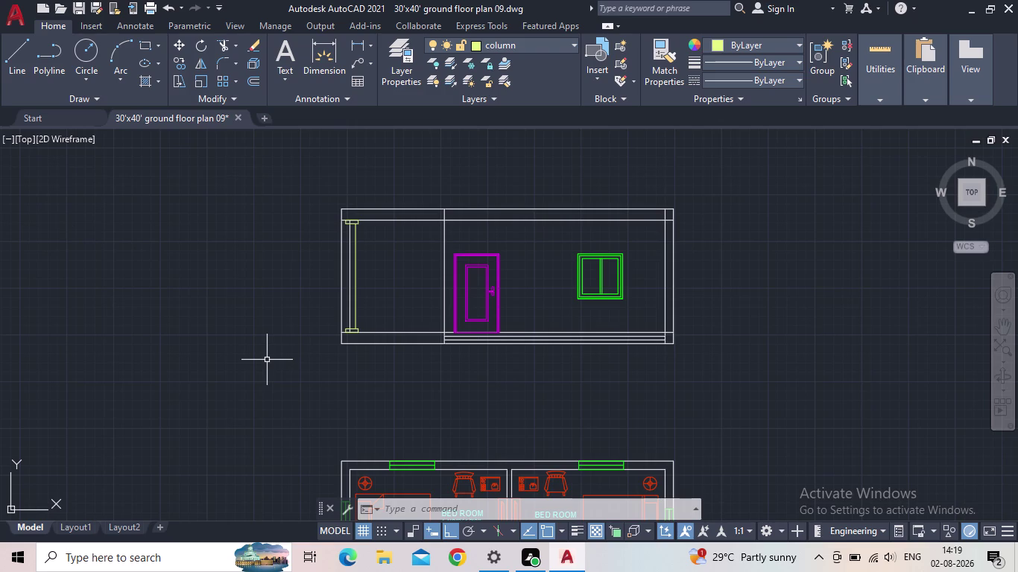
Pan and zoom across the elevation and floor plan to inspect the door's base lines.
scroll(down, 3)
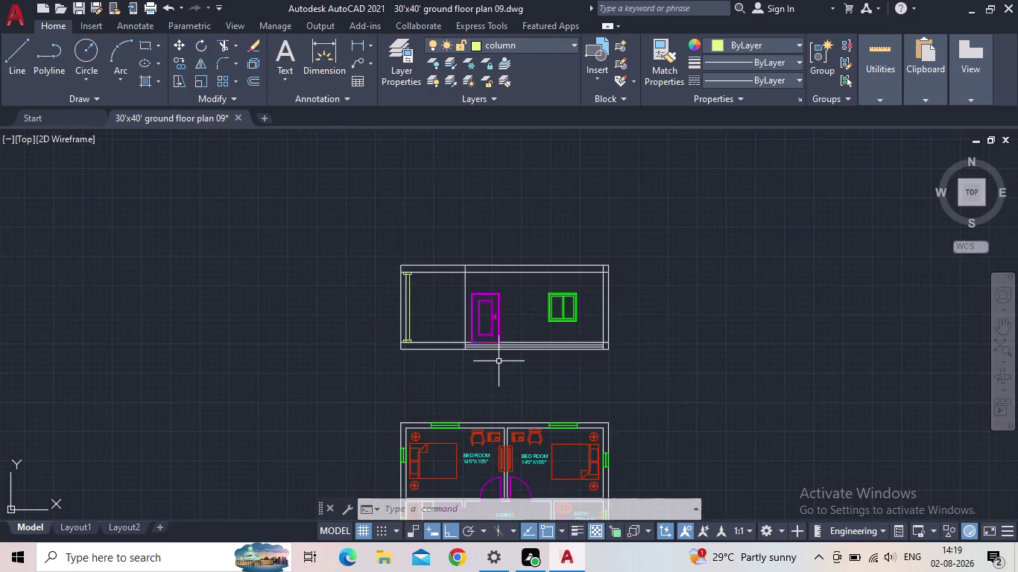
middle_drag(499, 363, 482, 331)
scroll(up, 3)
scroll(up, 3)
middle_drag(383, 311, 391, 385)
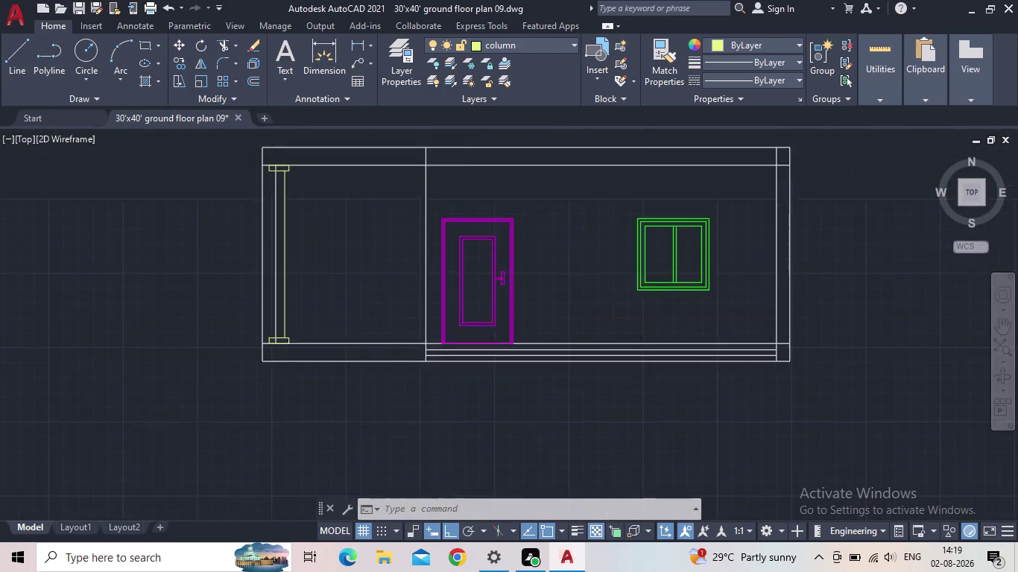
scroll(up, 3)
middle_drag(643, 260, 539, 427)
scroll(down, 3)
middle_drag(501, 424, 510, 339)
scroll(down, 3)
middle_drag(546, 345, 546, 322)
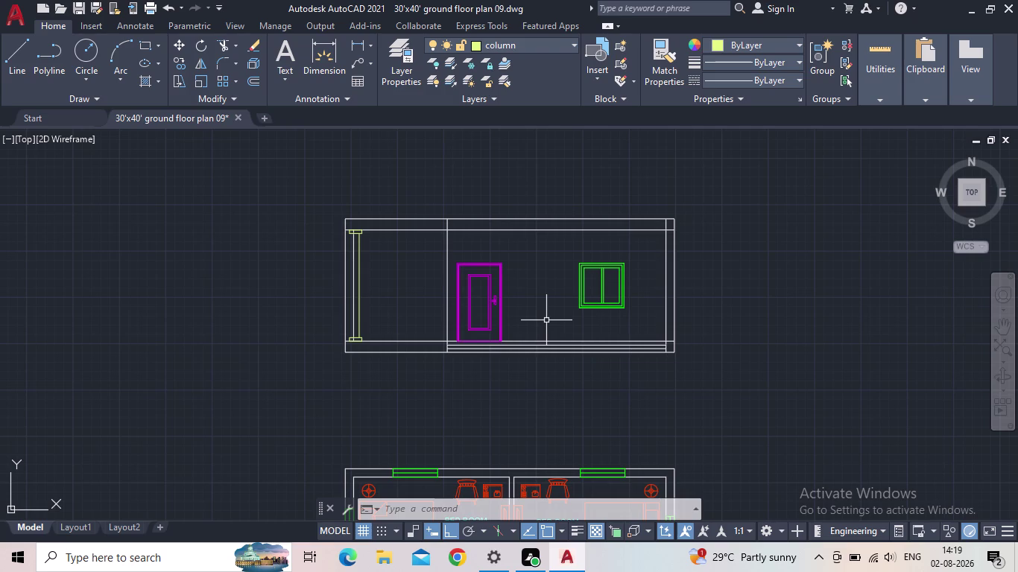
scroll(down, 3)
middle_click(522, 247)
scroll(up, 3)
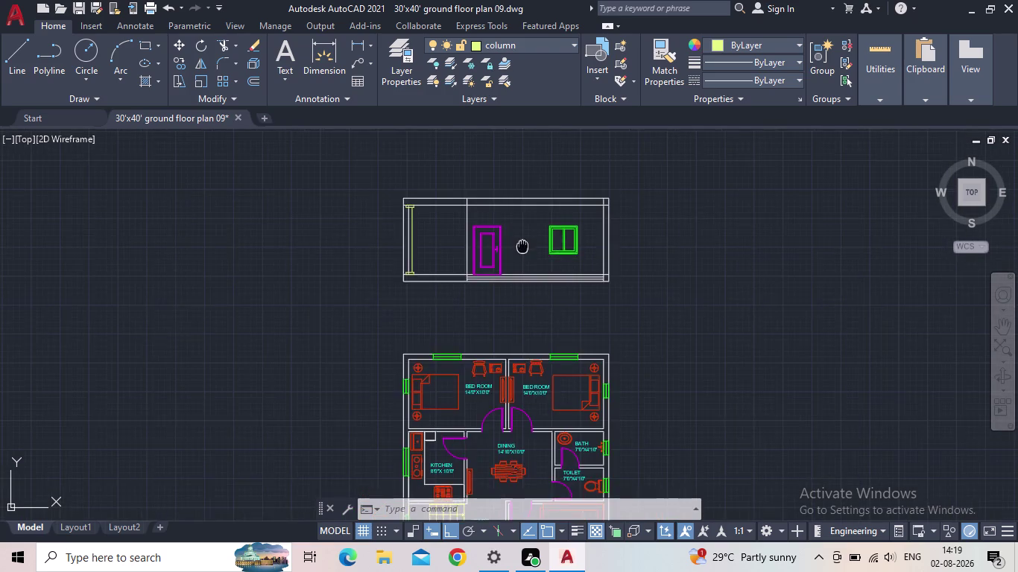
scroll(up, 3)
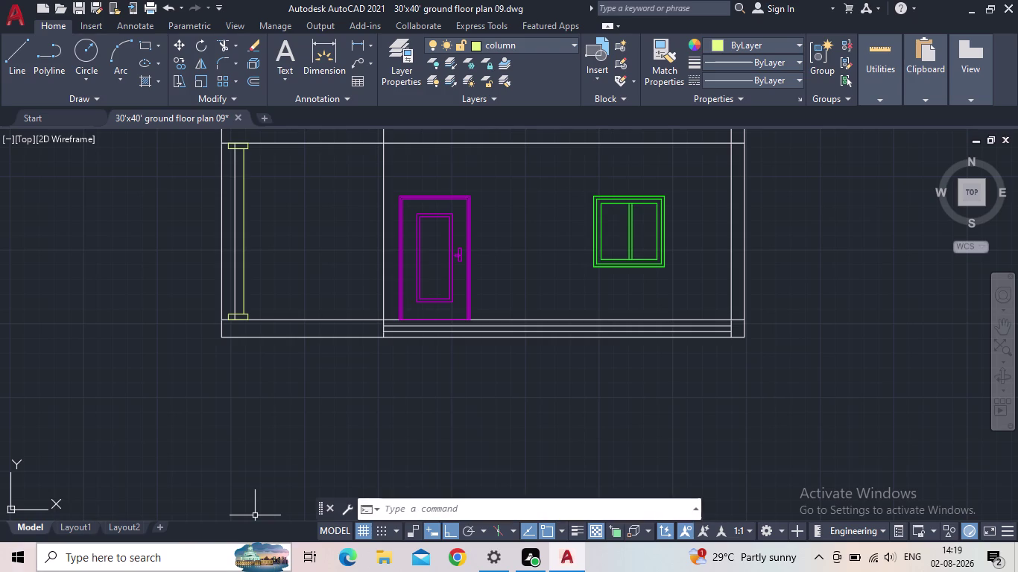
scroll(down, 3)
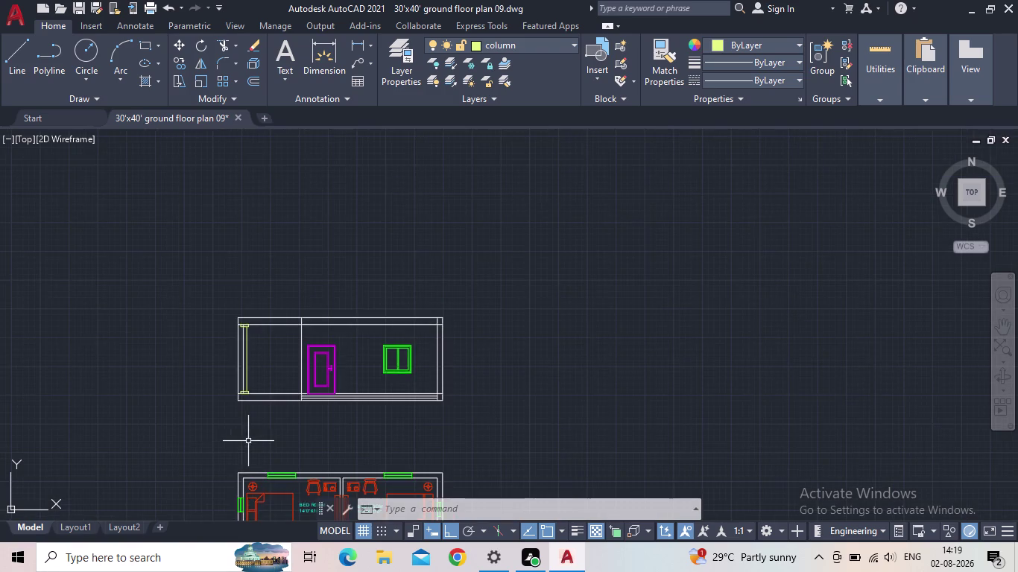
middle_drag(248, 442, 267, 420)
scroll(up, 3)
middle_drag(265, 419, 350, 315)
scroll(down, 3)
middle_drag(350, 324, 341, 287)
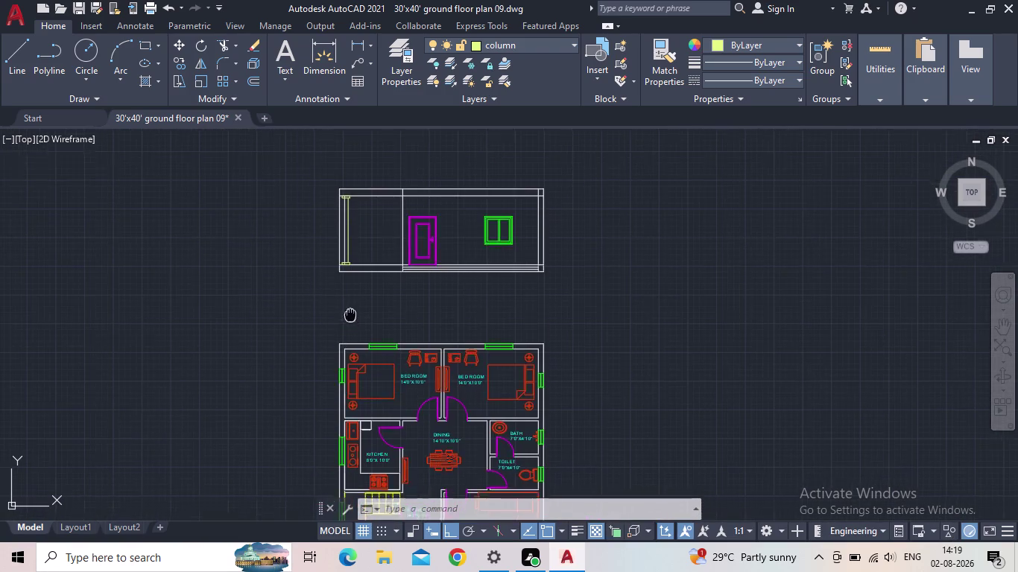
middle_drag(340, 287, 328, 248)
scroll(down, 3)
middle_drag(301, 295, 301, 352)
scroll(up, 3)
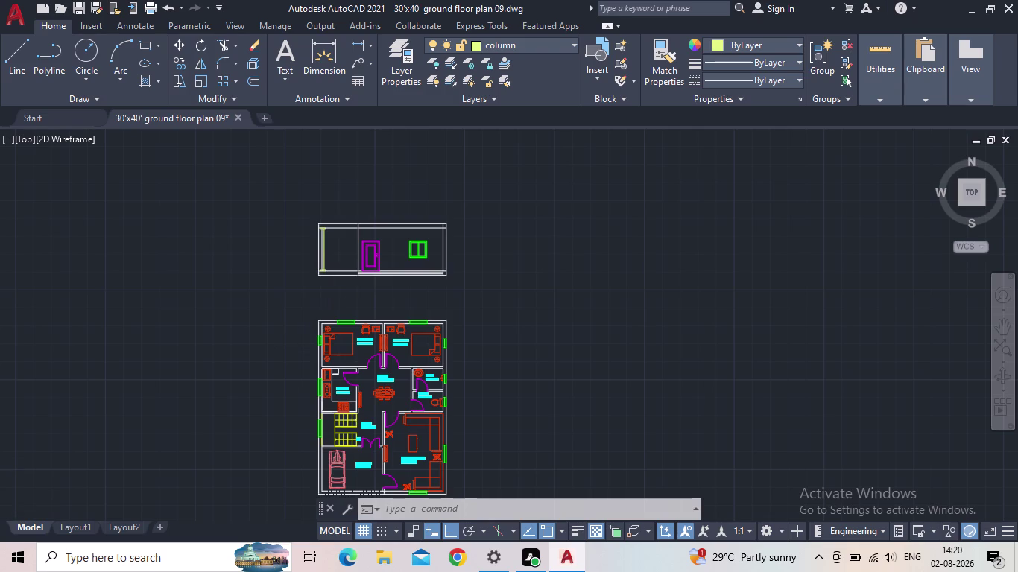
scroll(up, 3)
middle_drag(364, 303, 337, 429)
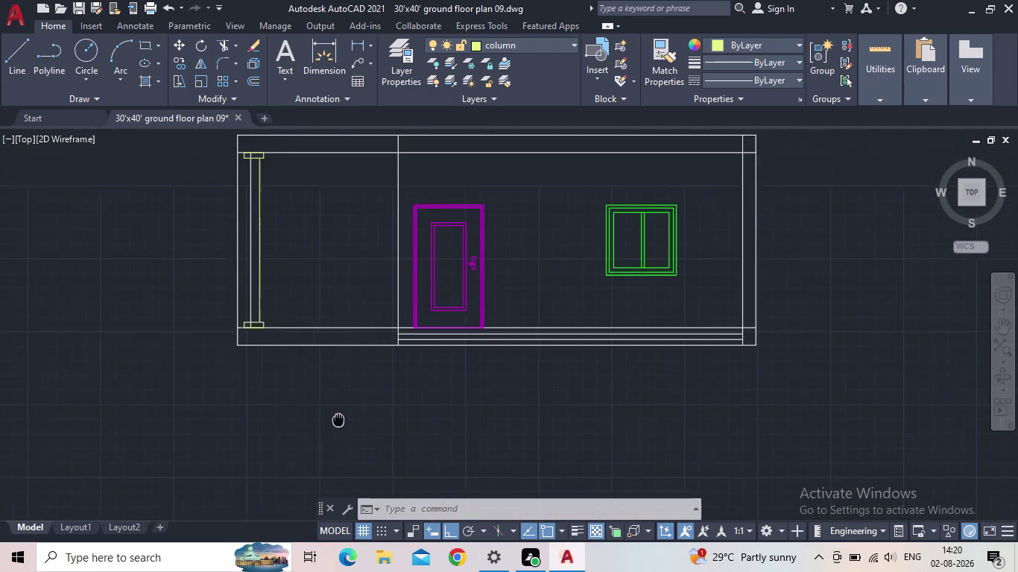
middle_drag(337, 429, 336, 436)
scroll(down, 3)
scroll(up, 3)
scroll(up, 3)
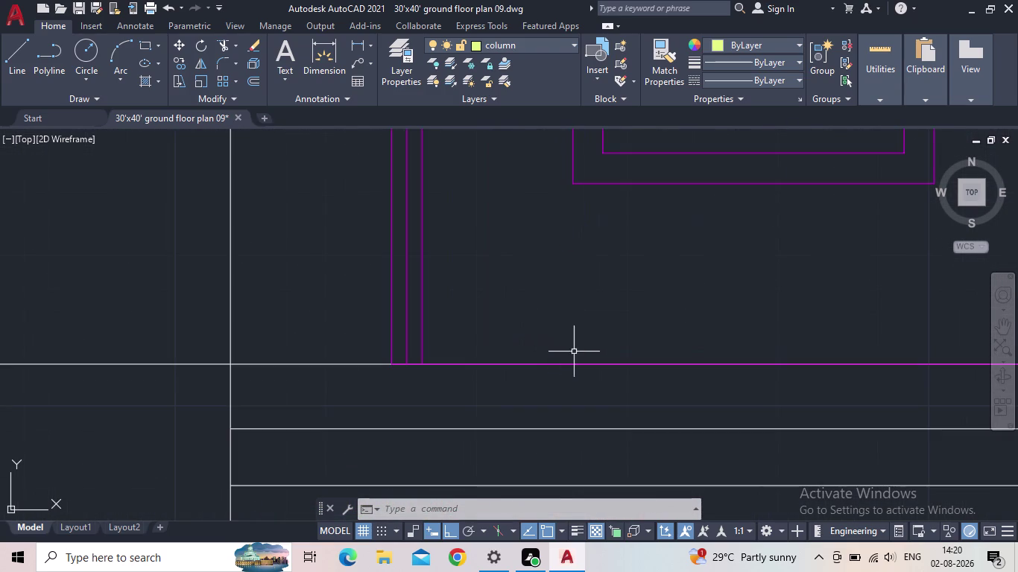
scroll(down, 3)
middle_drag(569, 353, 541, 371)
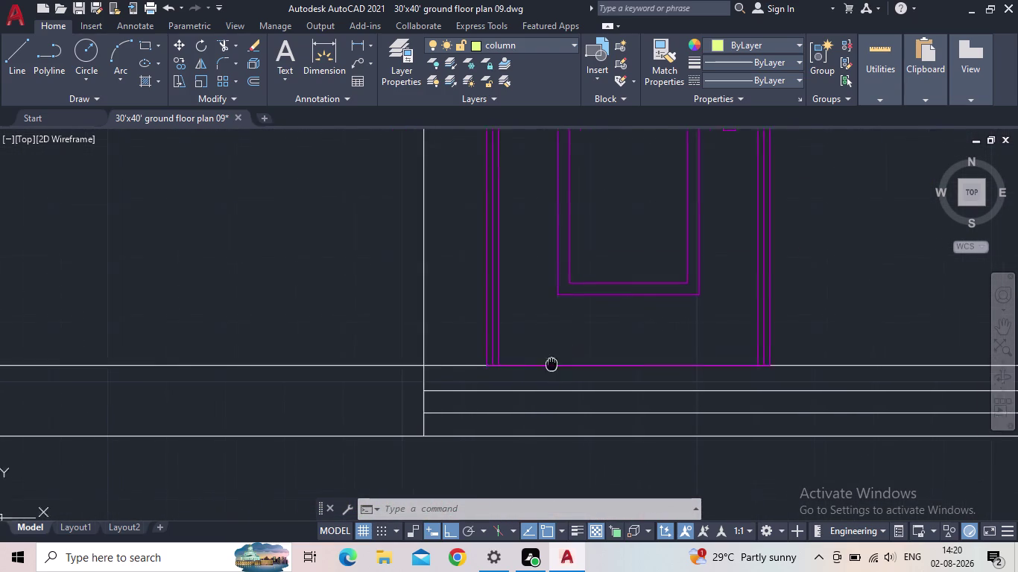
middle_drag(541, 371, 431, 433)
scroll(down, 3)
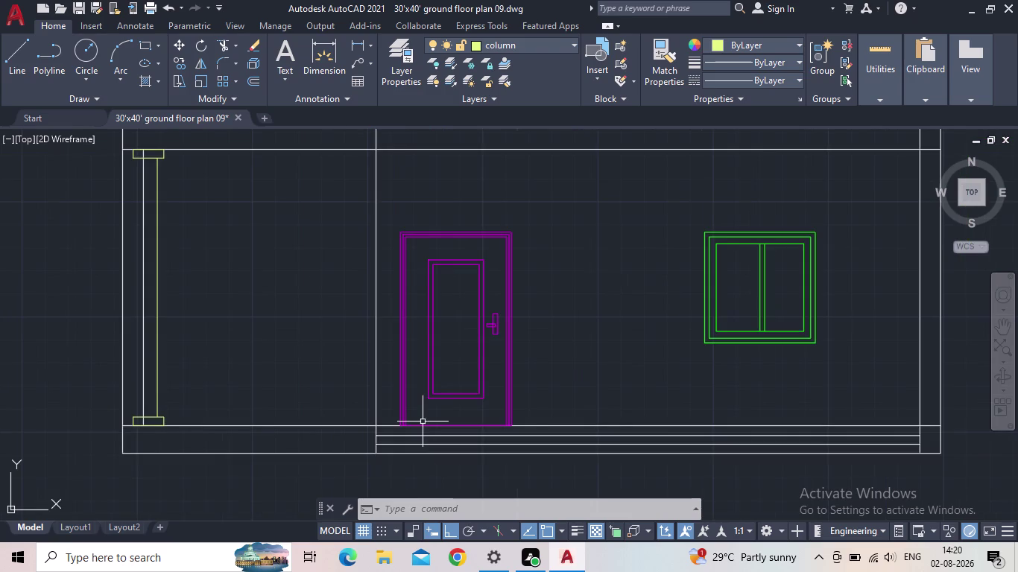
scroll(up, 3)
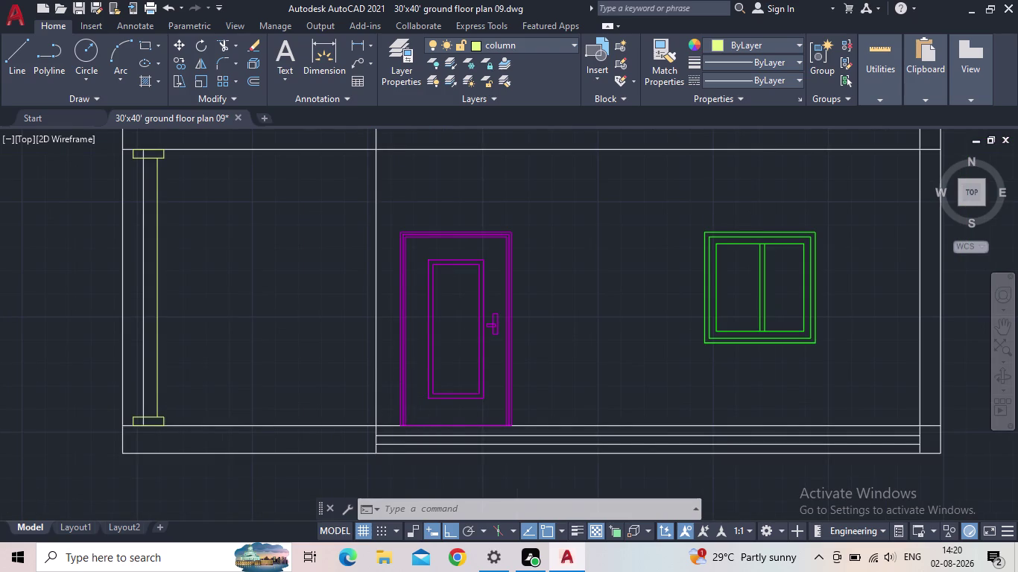
middle_drag(414, 375, 408, 422)
scroll(down, 3)
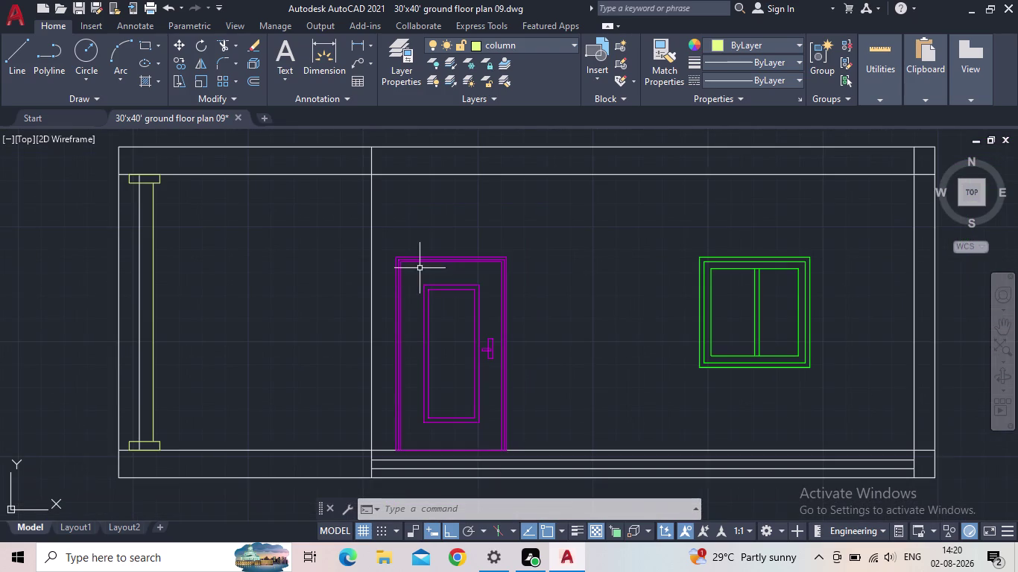
scroll(up, 3)
scroll(up, 3)
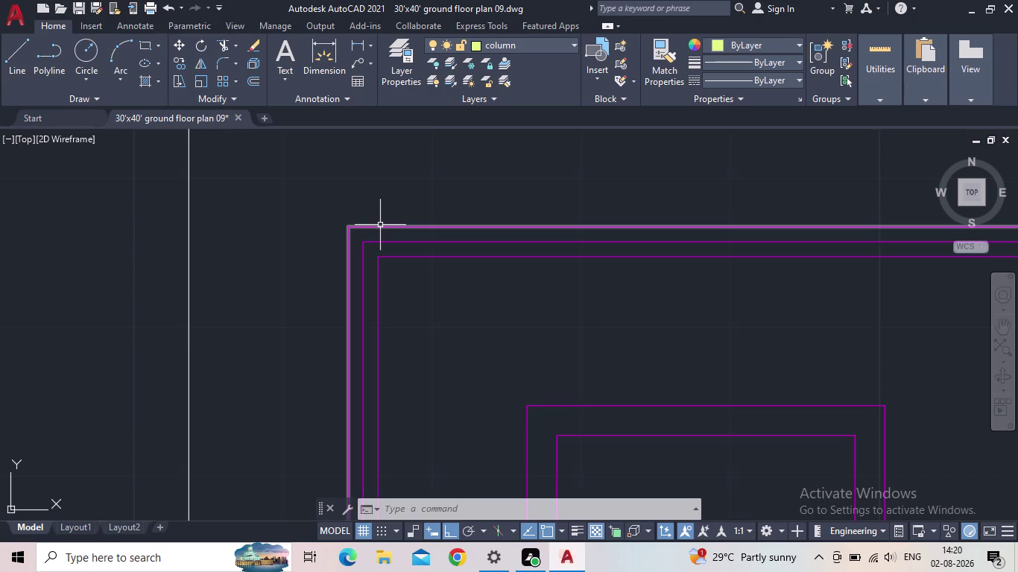
Window-select at the door's top-left corner, then survey the door, window and column.
click(433, 287)
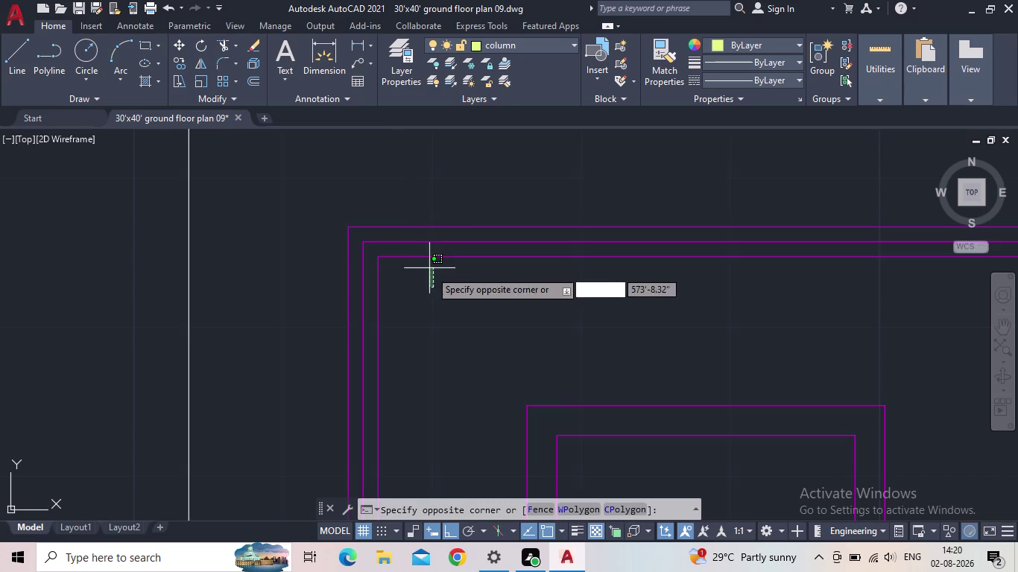
click(430, 271)
scroll(down, 3)
middle_drag(430, 288, 421, 228)
scroll(down, 3)
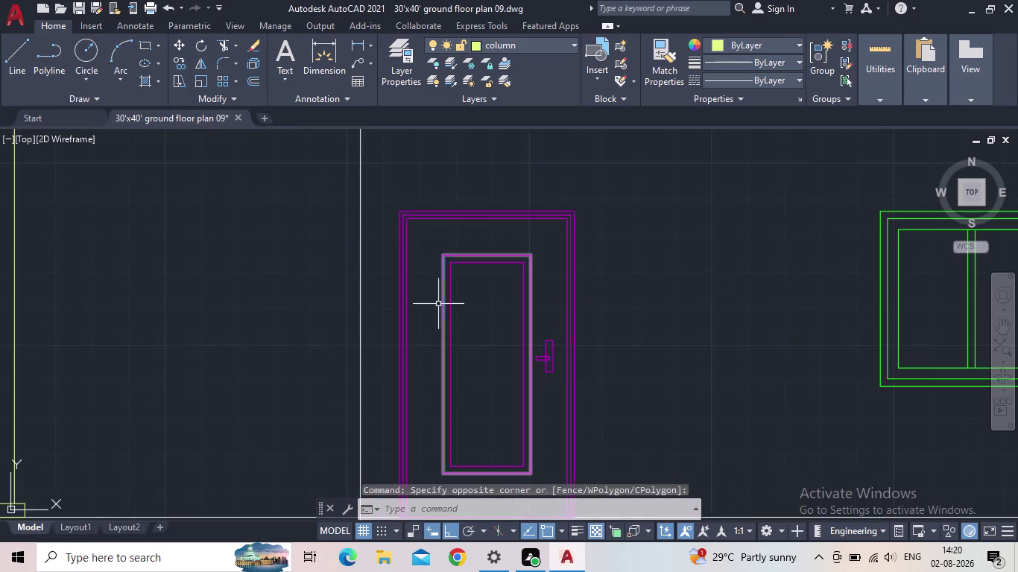
middle_drag(441, 295, 447, 184)
scroll(up, 3)
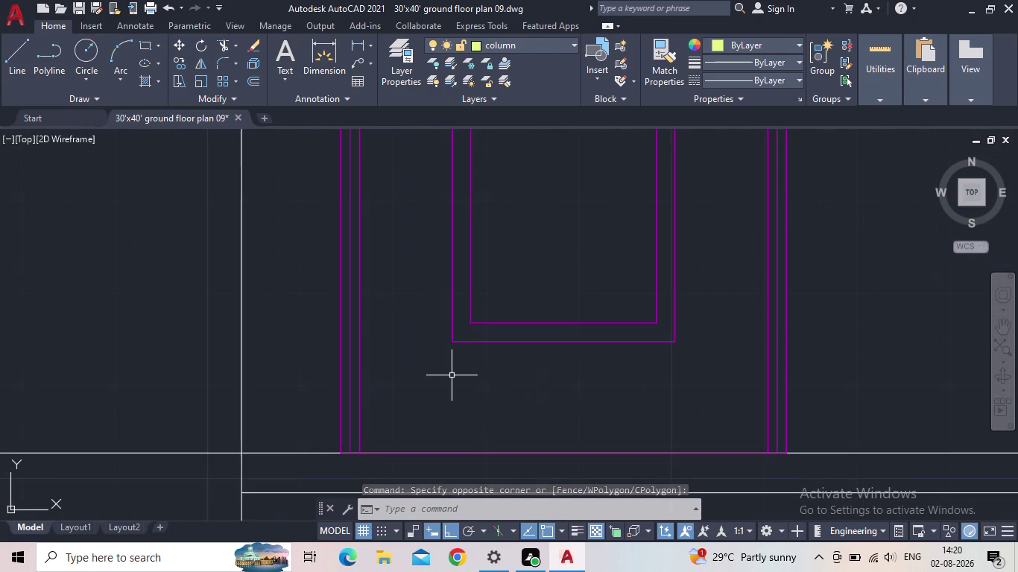
middle_drag(454, 375, 434, 322)
scroll(up, 3)
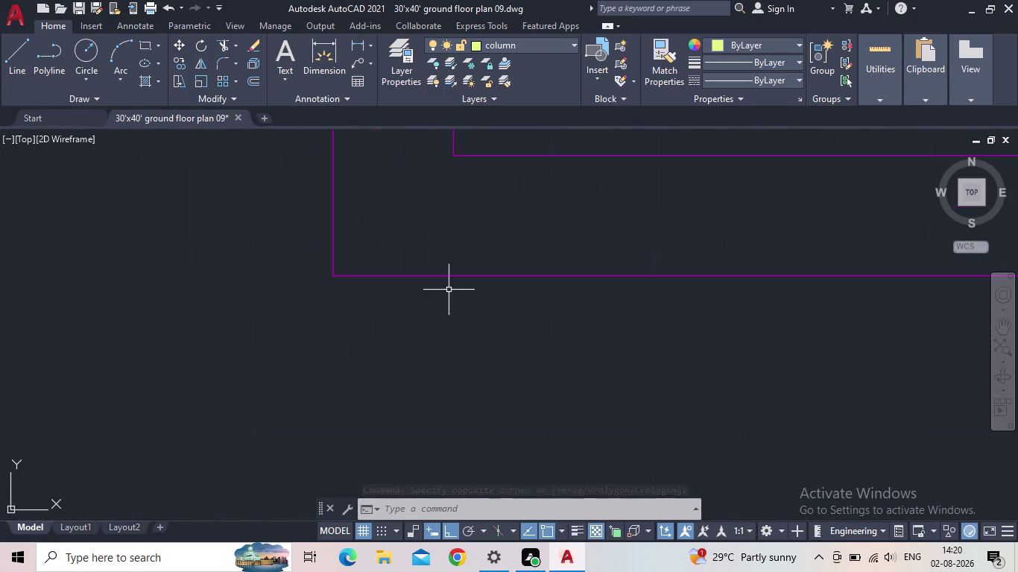
scroll(down, 3)
scroll(down, 3)
scroll(down, 3)
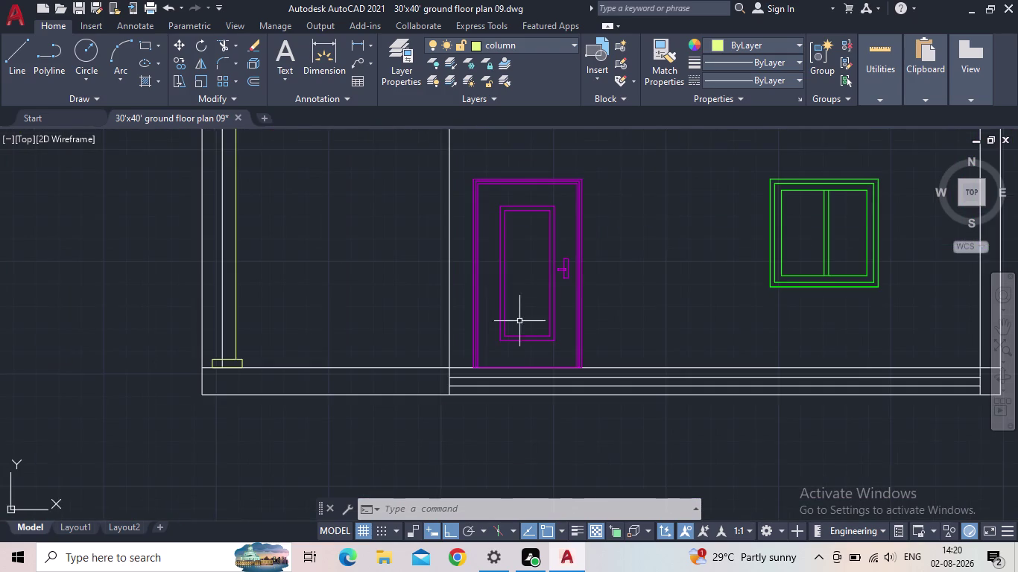
middle_drag(515, 289, 396, 361)
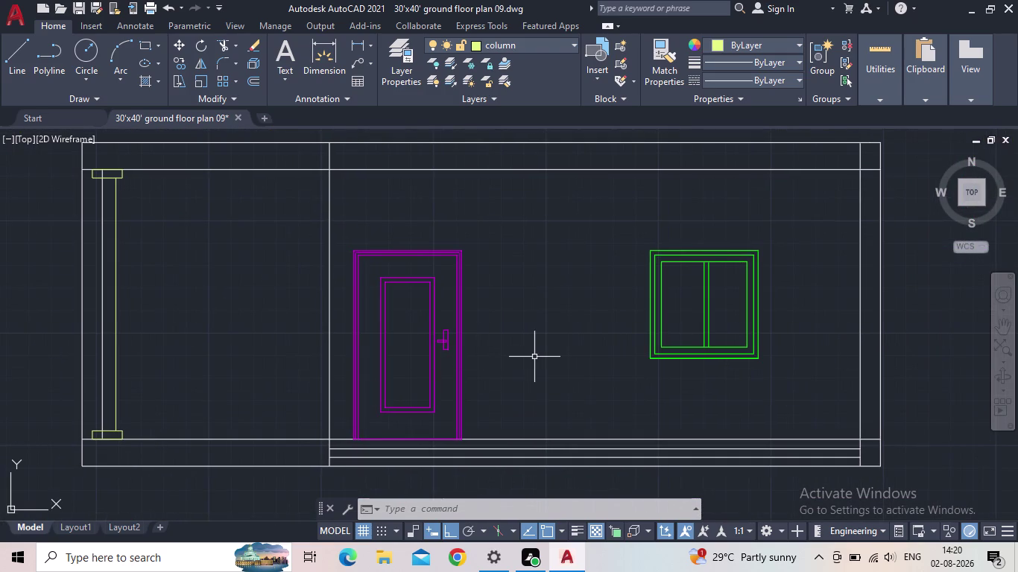
scroll(up, 3)
scroll(down, 3)
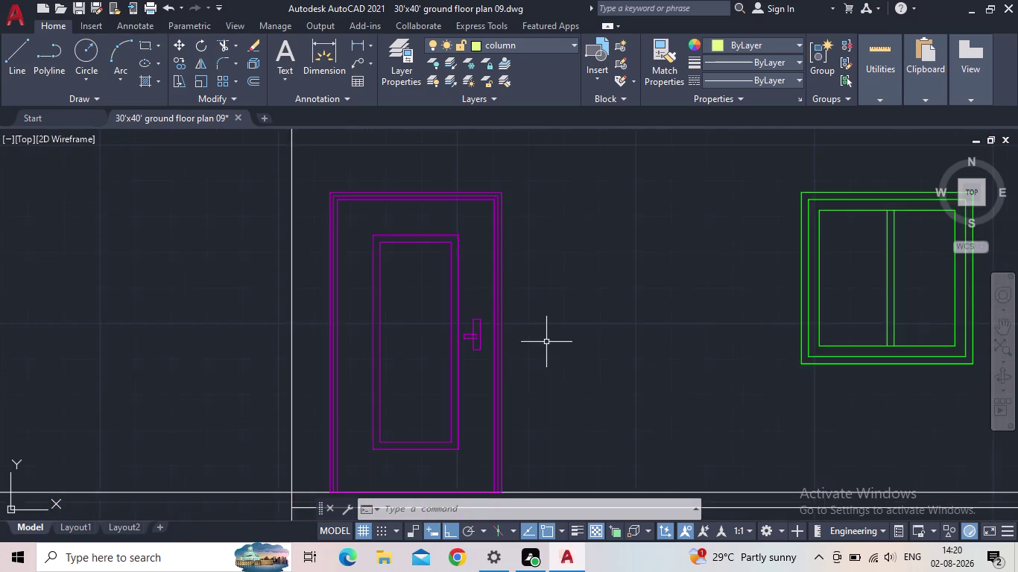
scroll(down, 3)
middle_drag(599, 349, 577, 336)
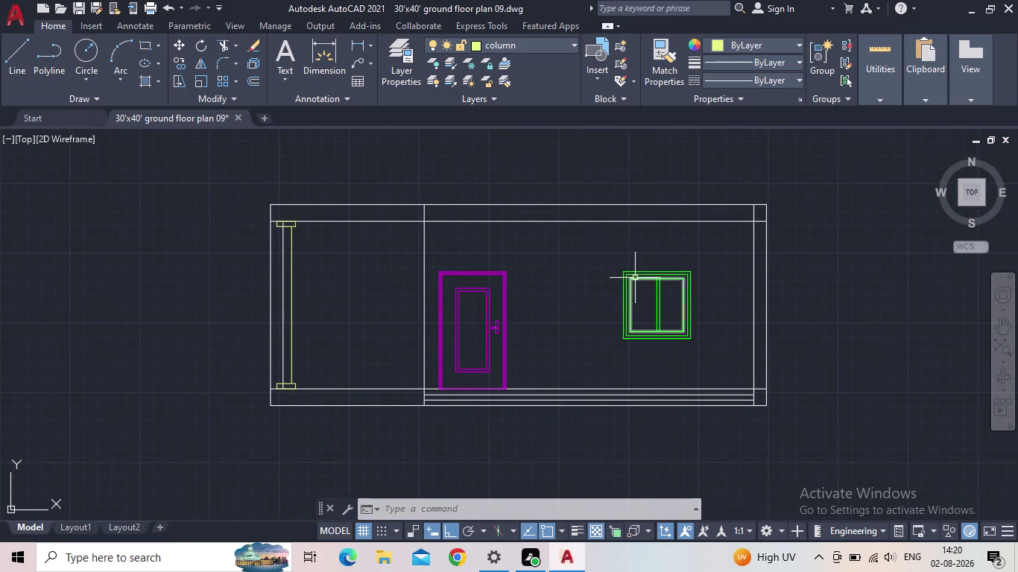
scroll(up, 3)
scroll(down, 3)
scroll(down, 3)
middle_drag(483, 312, 517, 270)
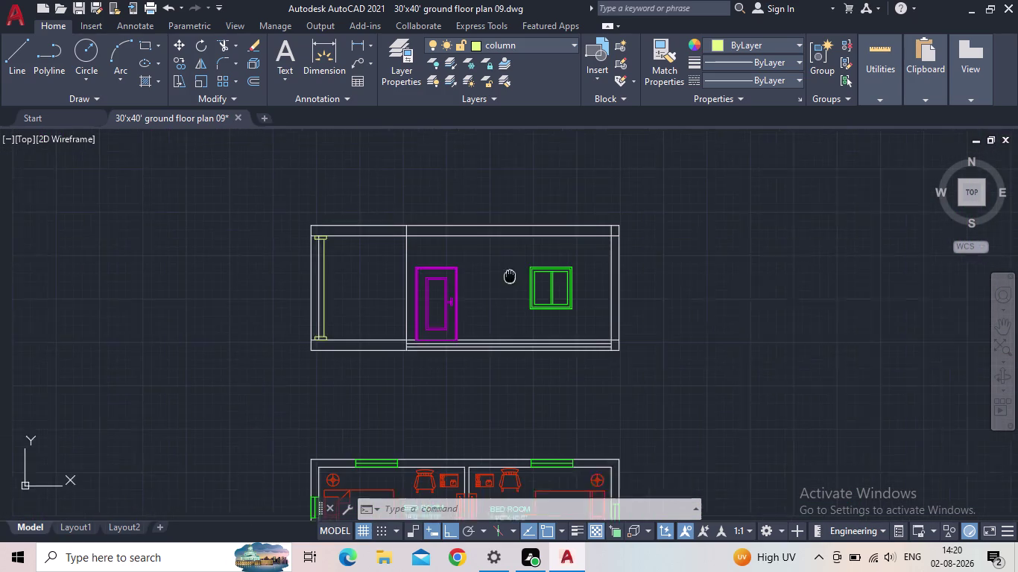
middle_drag(517, 270, 524, 264)
scroll(up, 3)
scroll(down, 3)
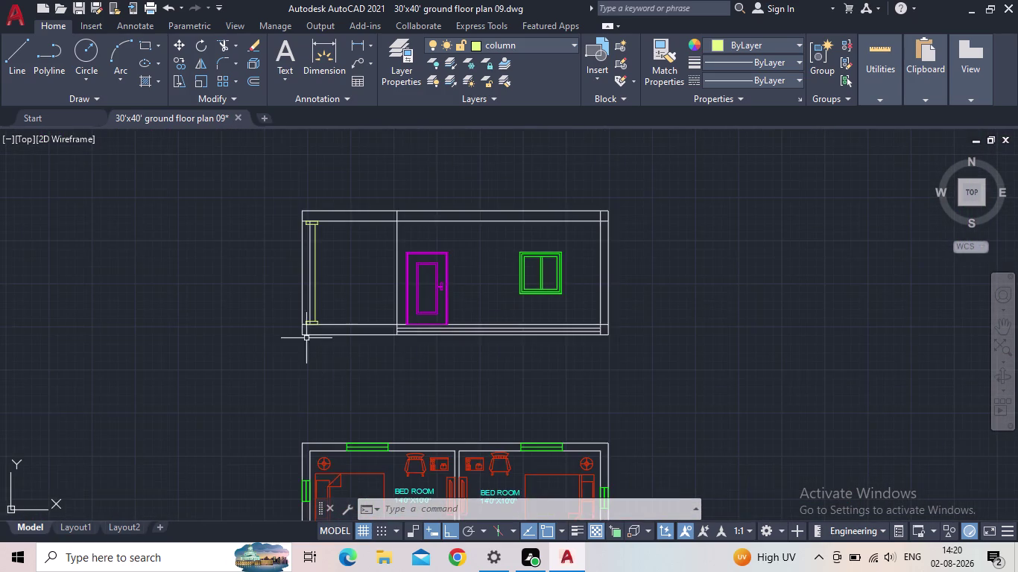
scroll(up, 3)
scroll(down, 3)
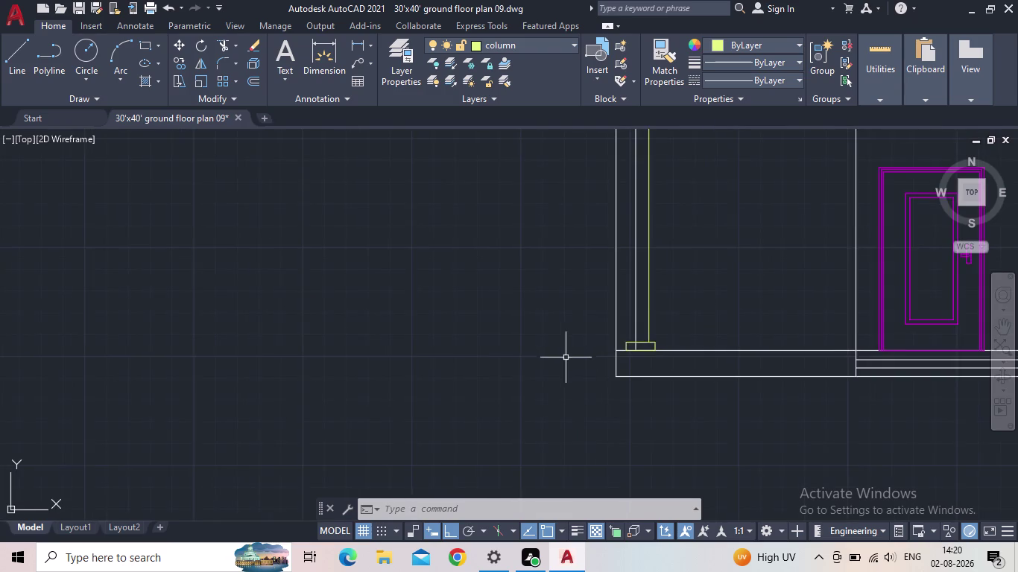
middle_drag(565, 359, 428, 367)
Start TRIM with the tr alias and fence across lines near the column base.
text(tr)
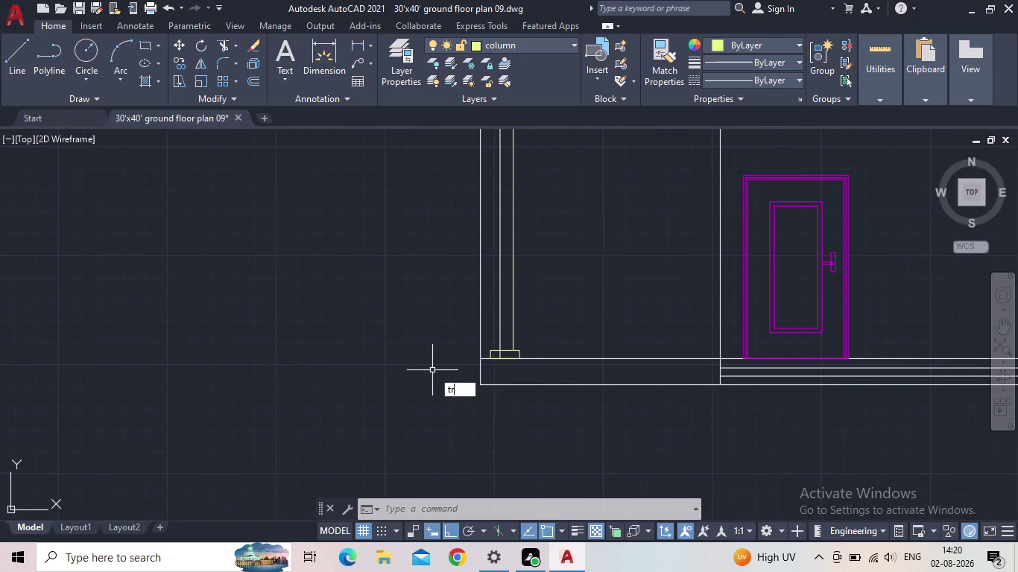
key(Return)
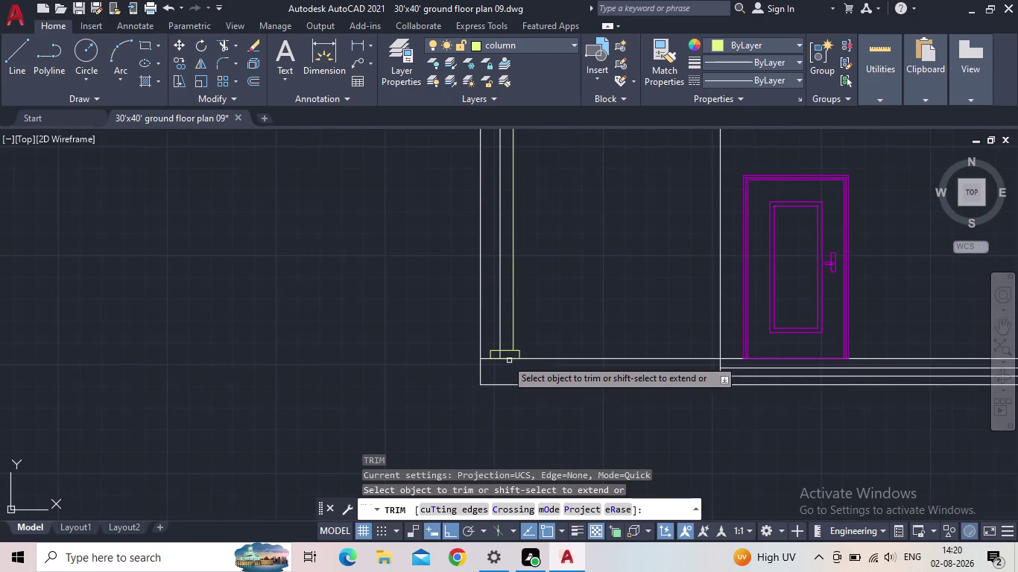
scroll(up, 3)
scroll(up, 3)
click(545, 353)
click(489, 346)
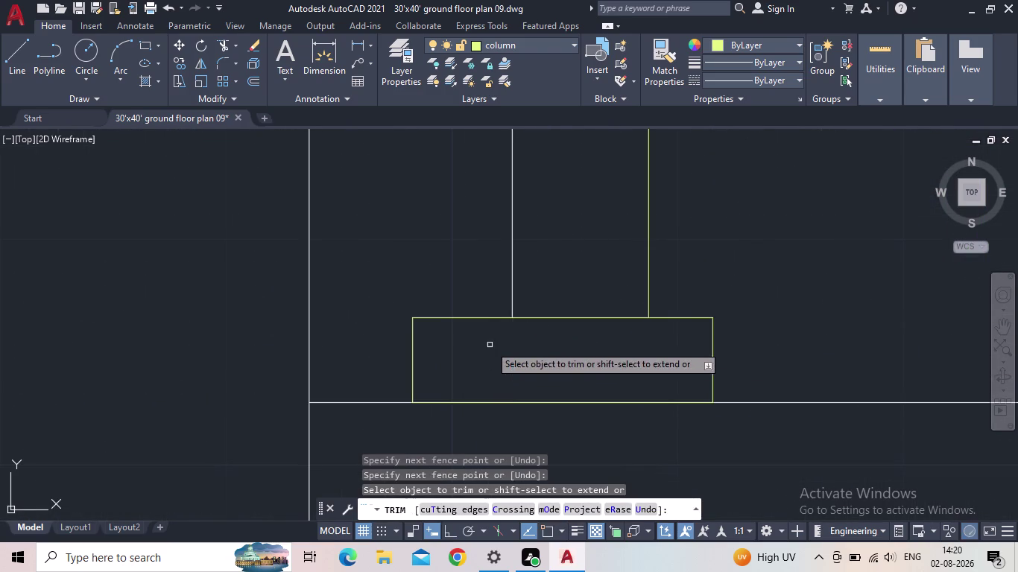
Fence-trim the inner line inside the column's top cap, then end TRIM.
scroll(down, 3)
middle_drag(527, 302, 521, 418)
scroll(down, 3)
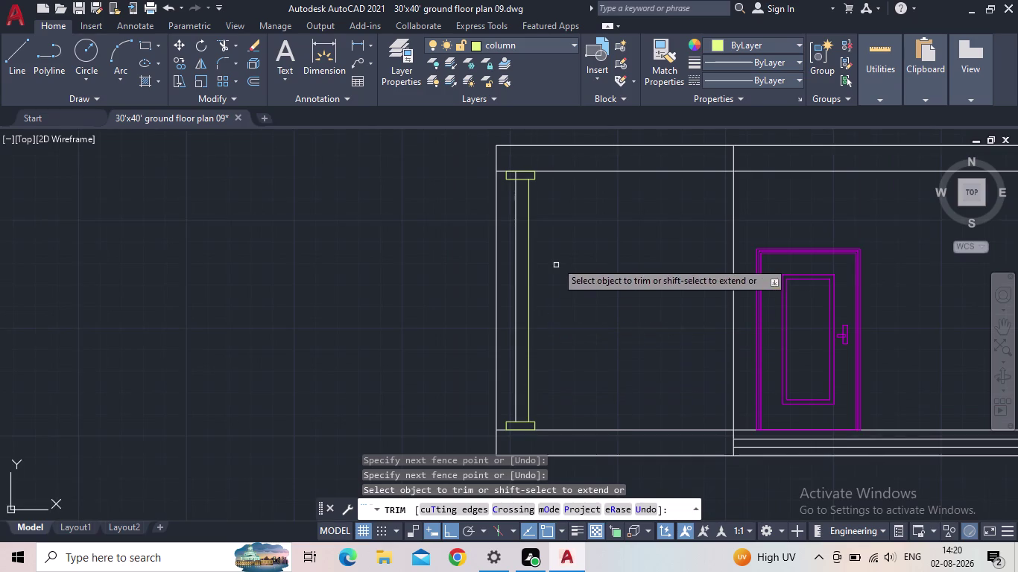
middle_drag(556, 259, 580, 304)
scroll(up, 3)
click(563, 226)
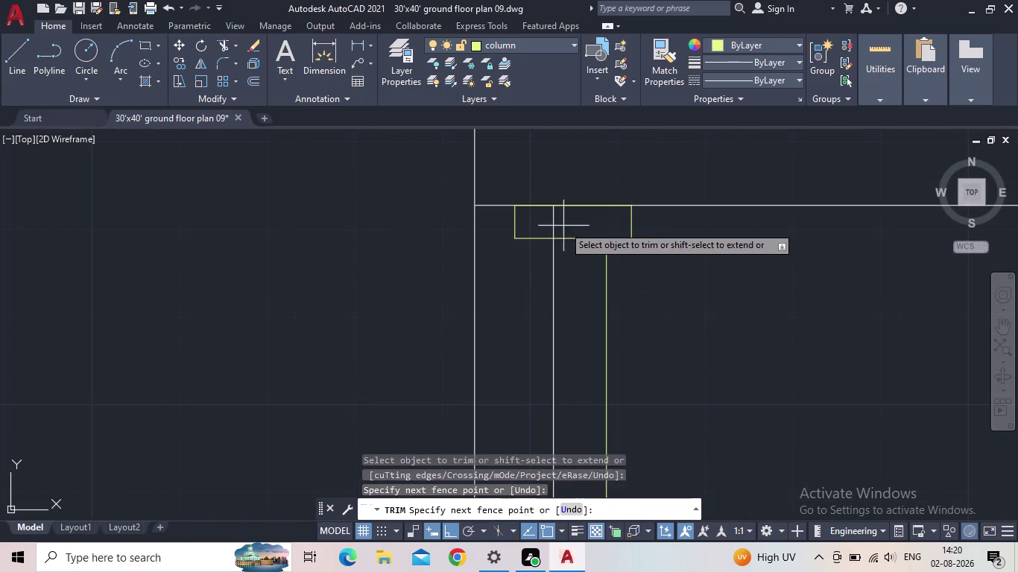
click(544, 224)
scroll(down, 3)
middle_drag(558, 269, 552, 244)
scroll(down, 3)
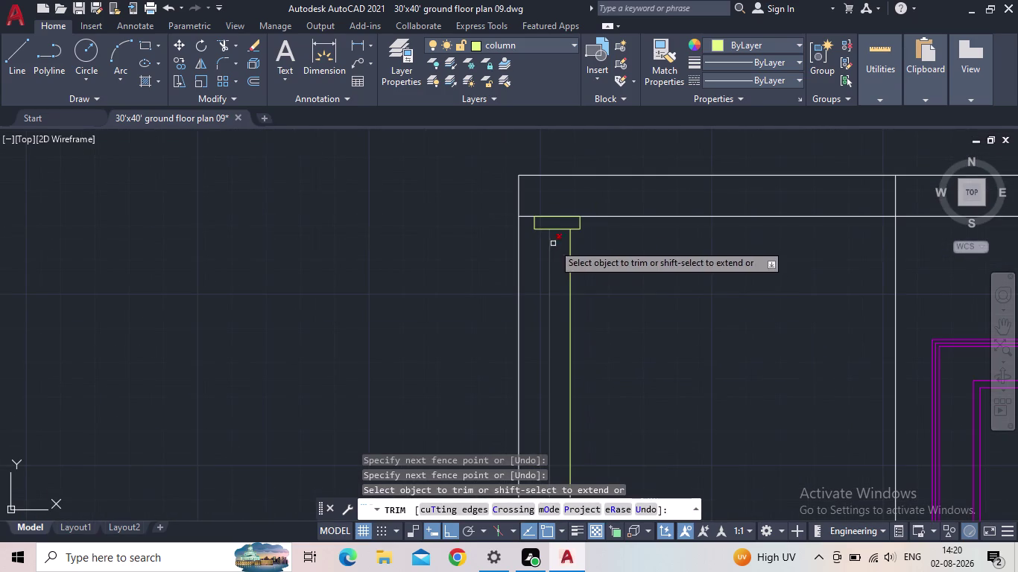
key(Escape)
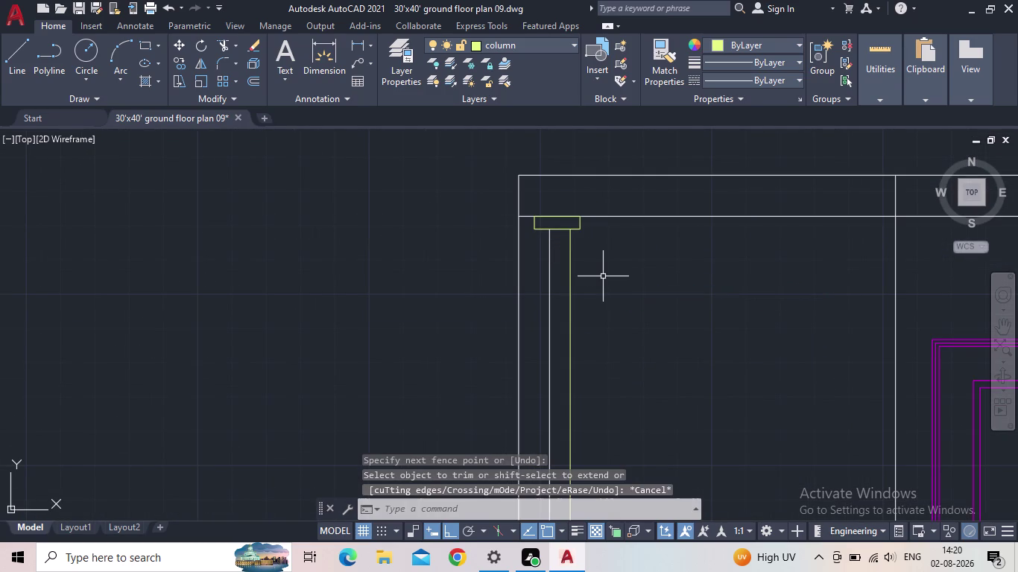
Pan out over the elevation and down to the column's base cap.
scroll(down, 3)
middle_drag(558, 323, 555, 281)
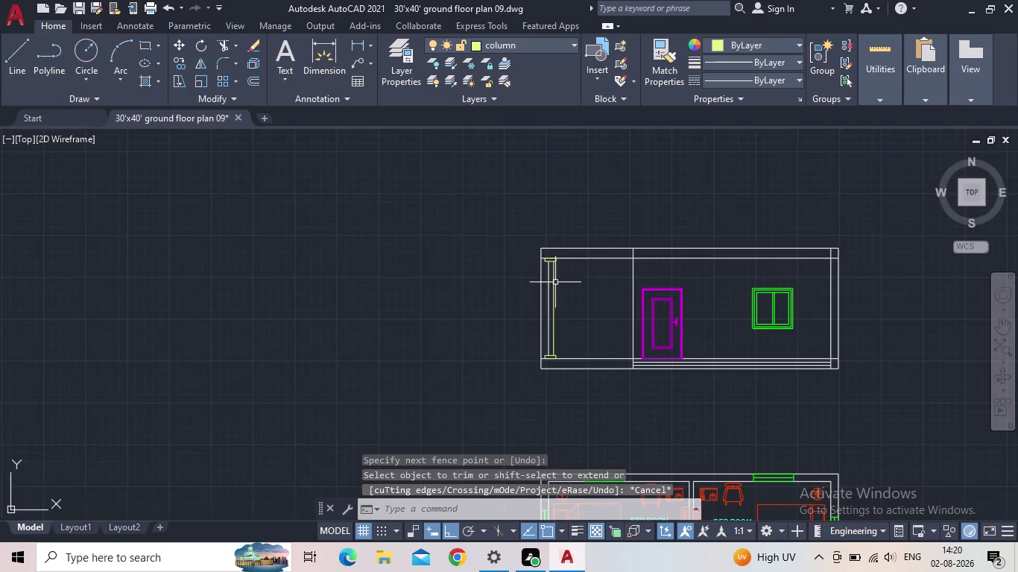
scroll(up, 3)
middle_drag(502, 364, 562, 279)
scroll(down, 3)
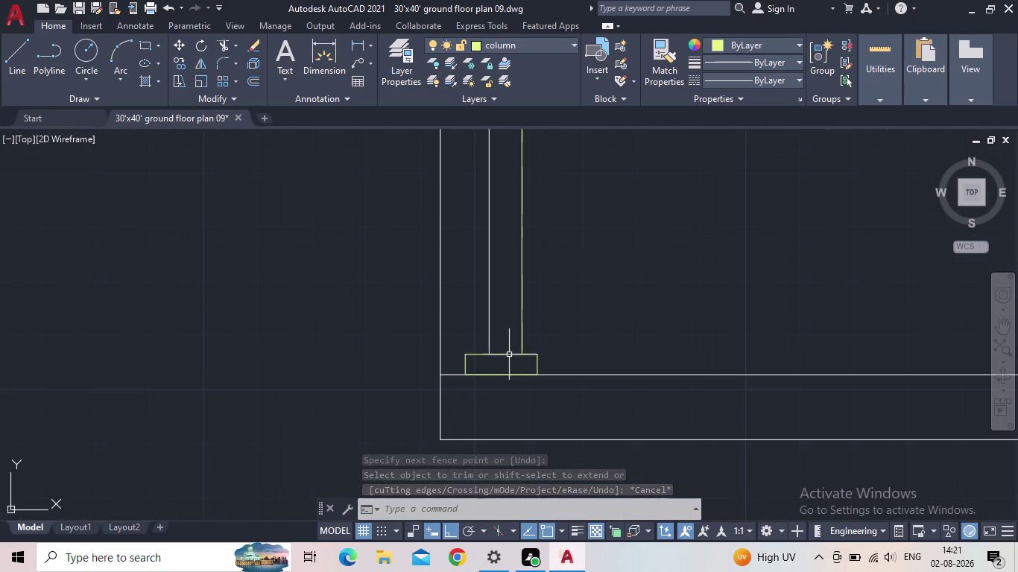
click(17, 56)
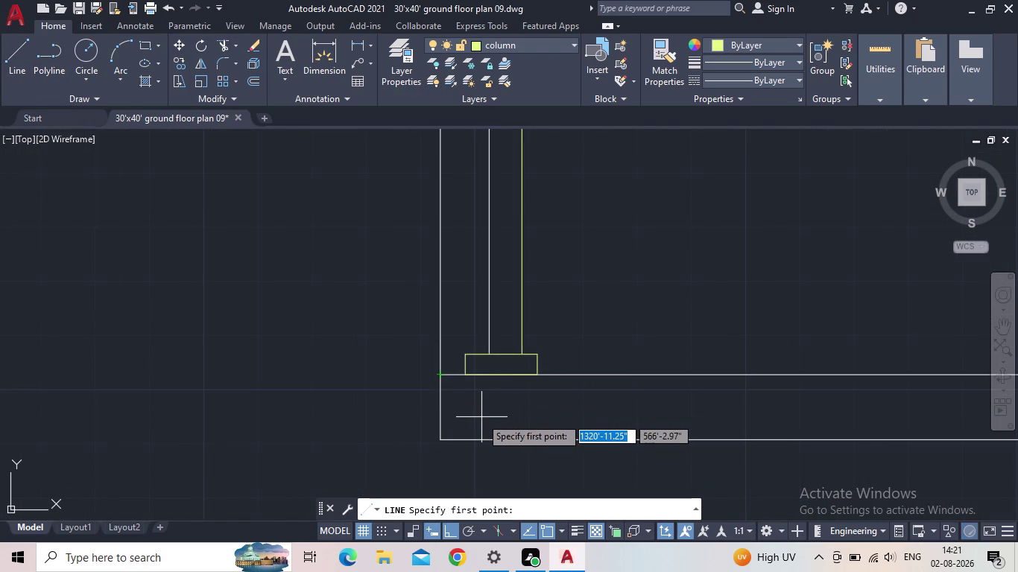
Draw a column-layer line from the base cap's top edge perpendicular to the top cap.
scroll(up, 3)
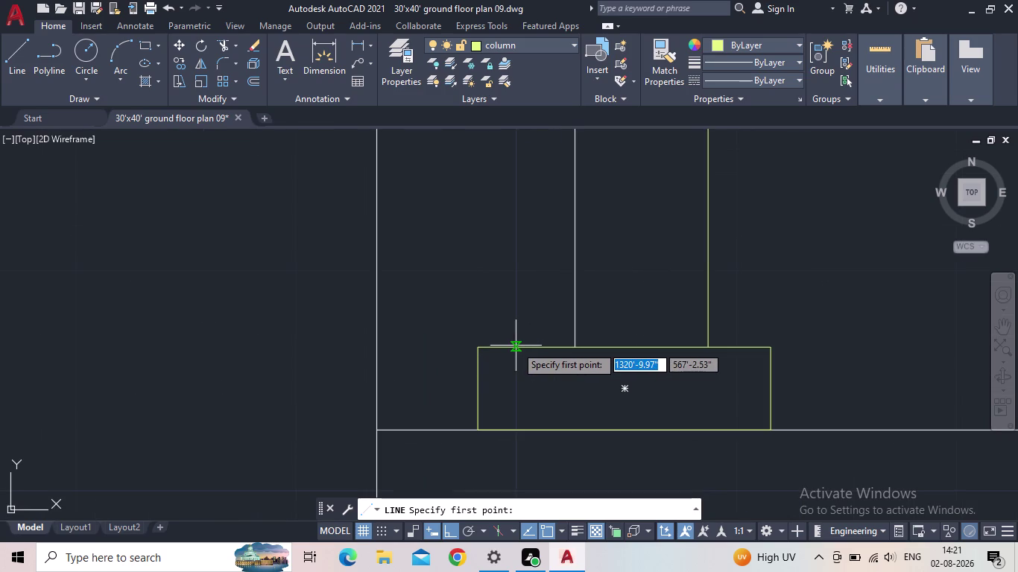
click(515, 346)
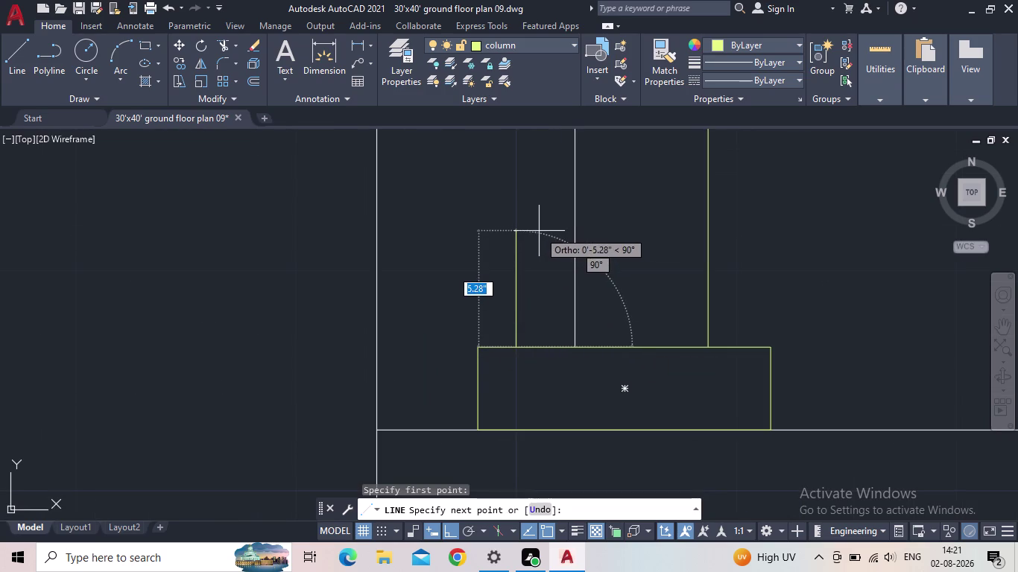
middle_drag(538, 231, 574, 400)
scroll(down, 3)
middle_drag(548, 202, 548, 217)
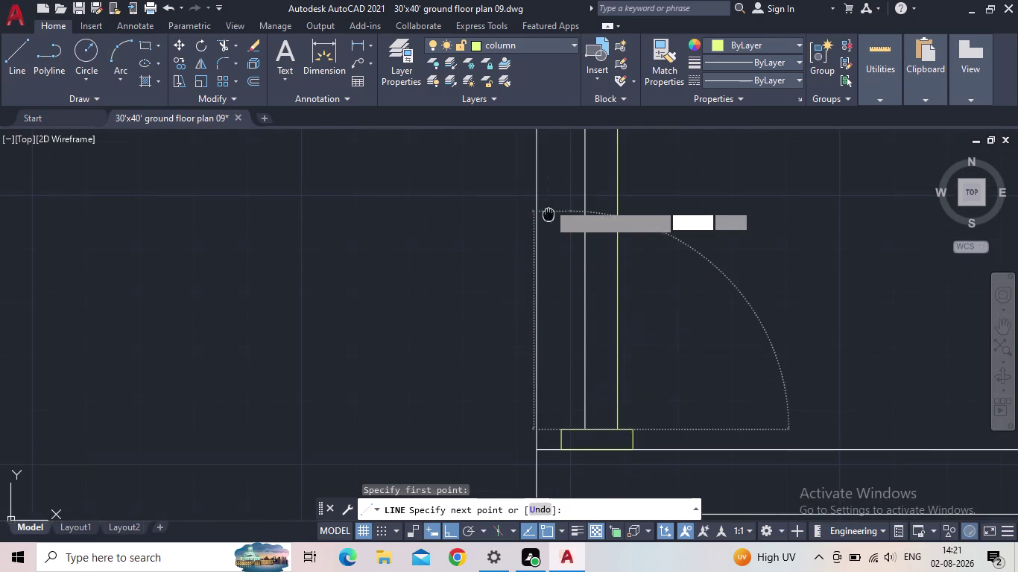
middle_drag(549, 217, 481, 504)
middle_drag(482, 235, 492, 407)
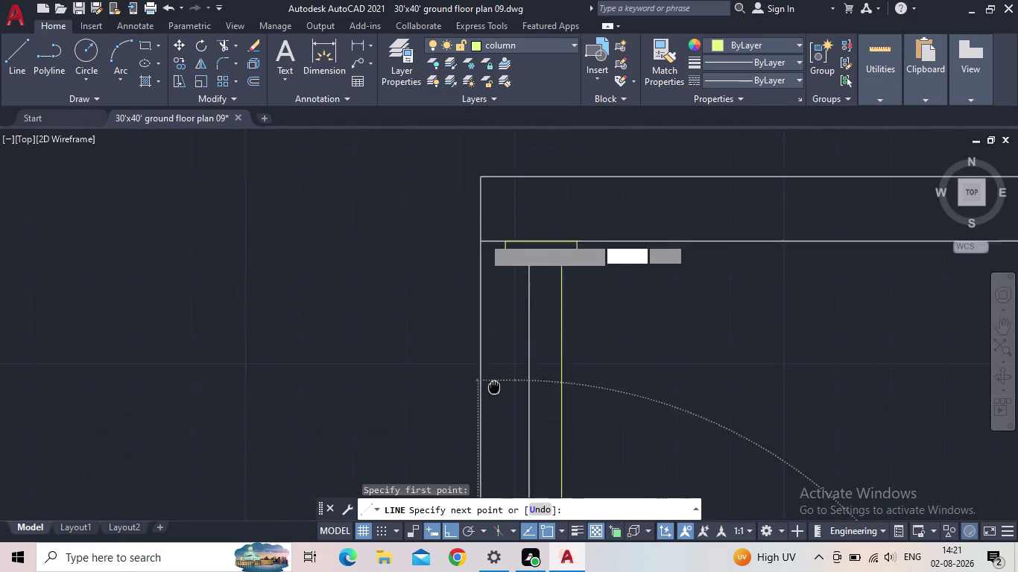
middle_drag(491, 407, 479, 433)
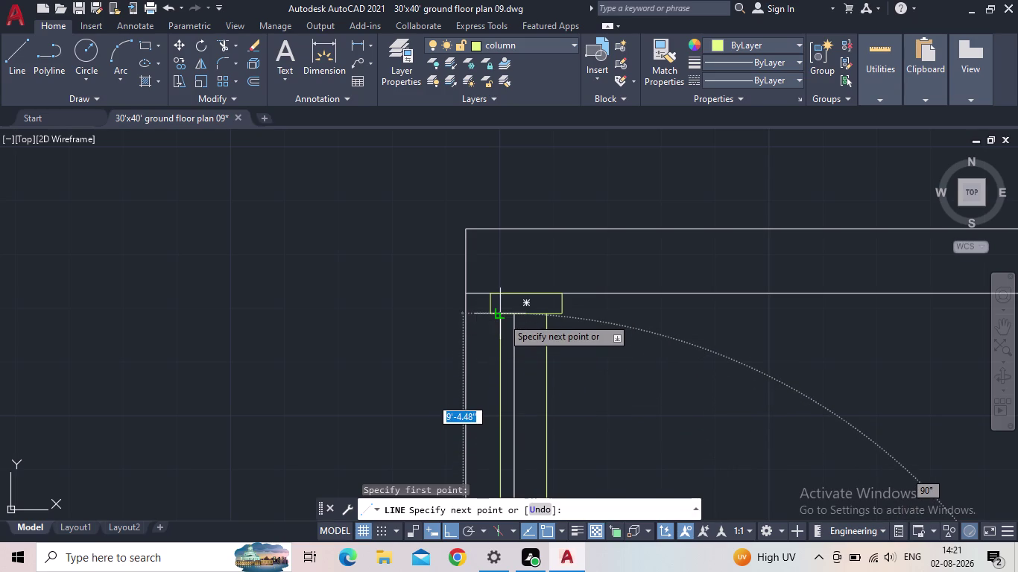
scroll(up, 3)
scroll(up, 3)
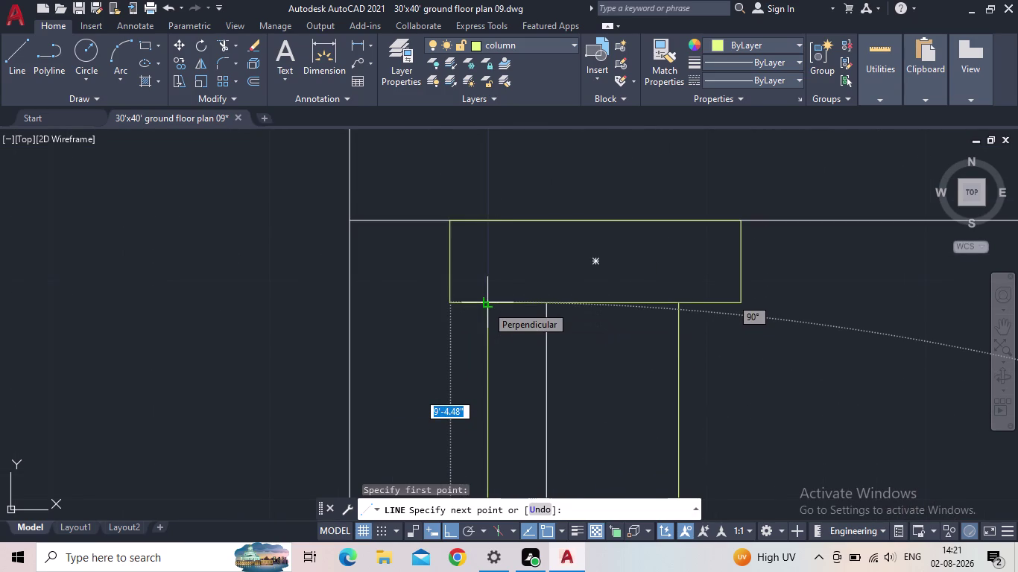
click(486, 305)
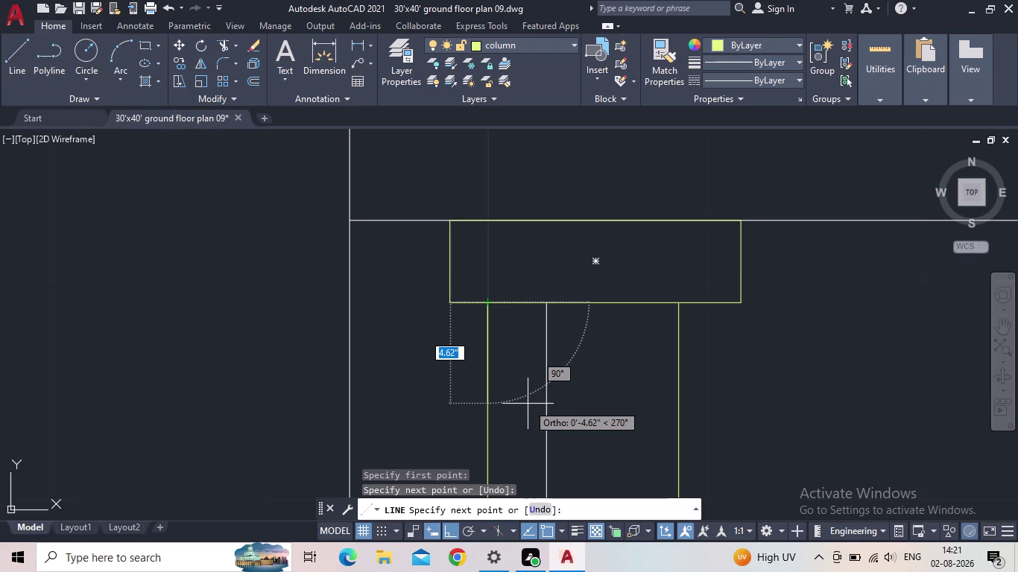
key(Escape)
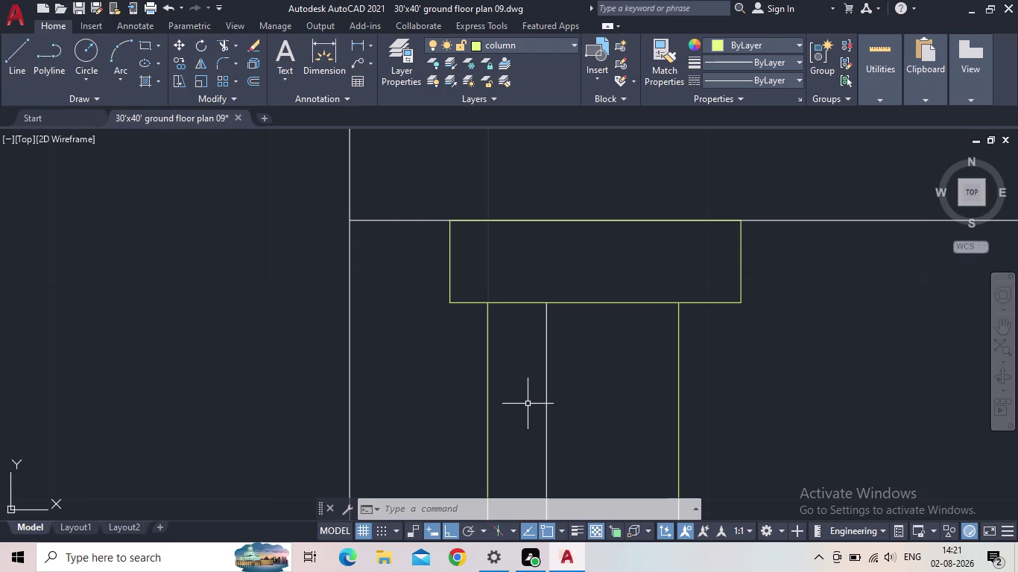
Select and delete the old white inner column line.
scroll(down, 3)
middle_drag(587, 438, 482, 325)
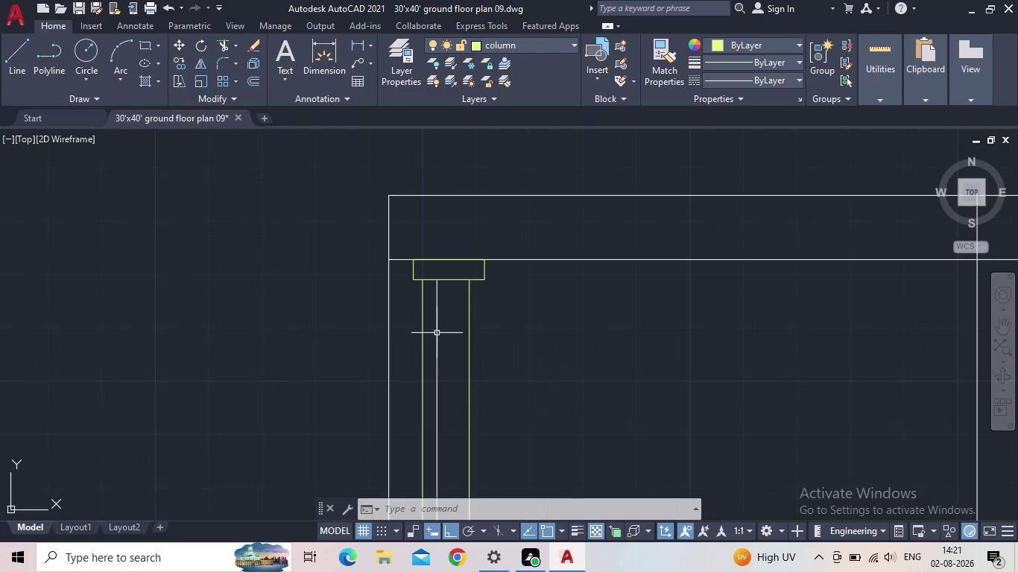
click(438, 332)
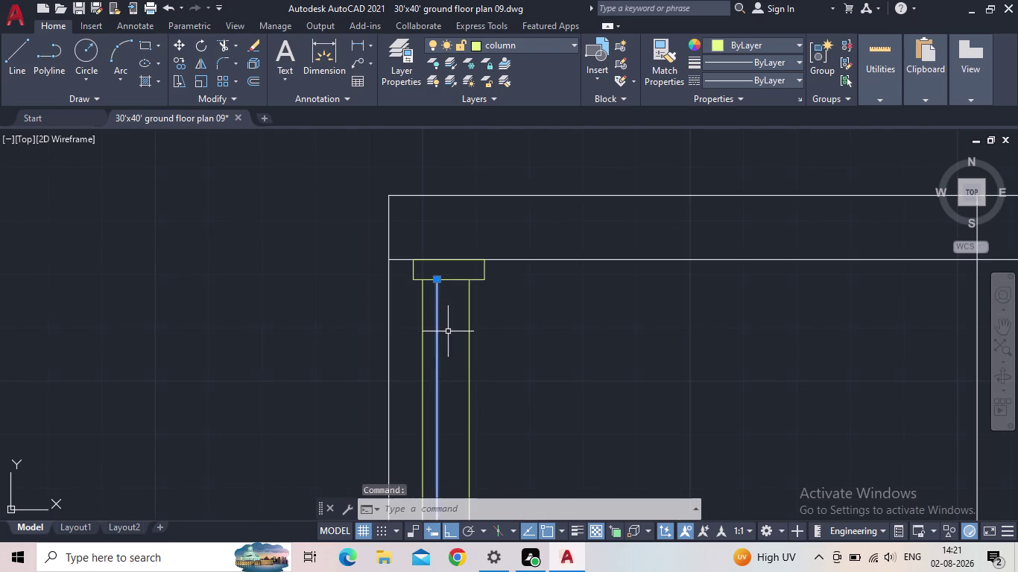
scroll(down, 3)
middle_drag(461, 339, 478, 241)
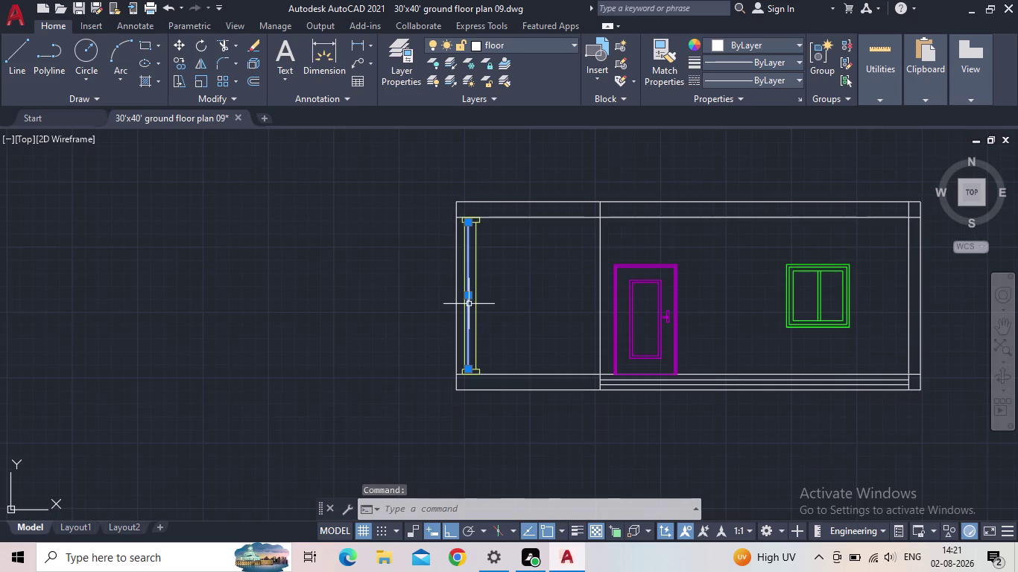
key(Delete)
Inspect the edited column across the elevation and begin a selection window near its top.
scroll(up, 3)
middle_drag(476, 292, 480, 278)
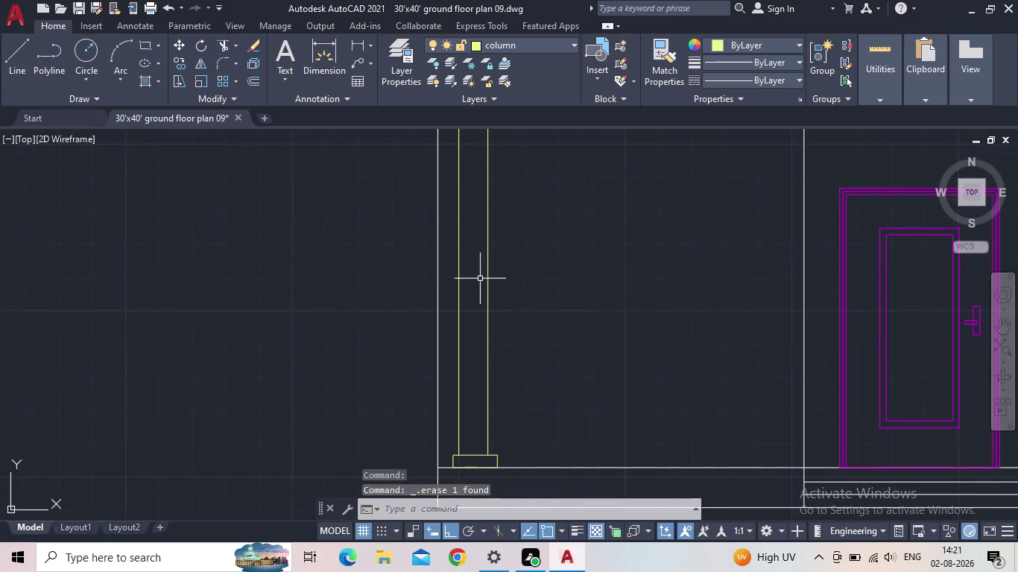
scroll(down, 3)
middle_drag(471, 280, 464, 311)
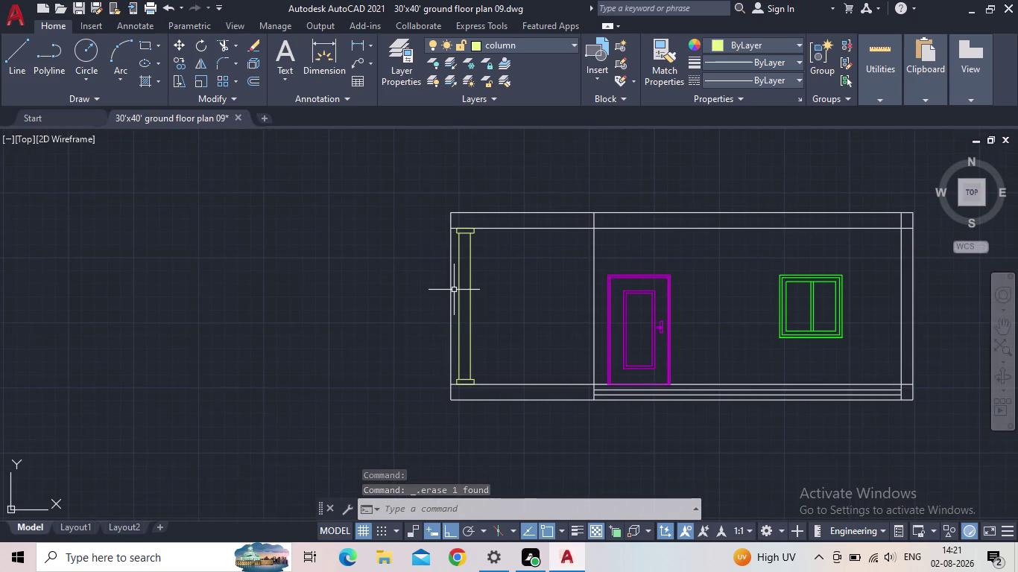
middle_drag(454, 288, 444, 262)
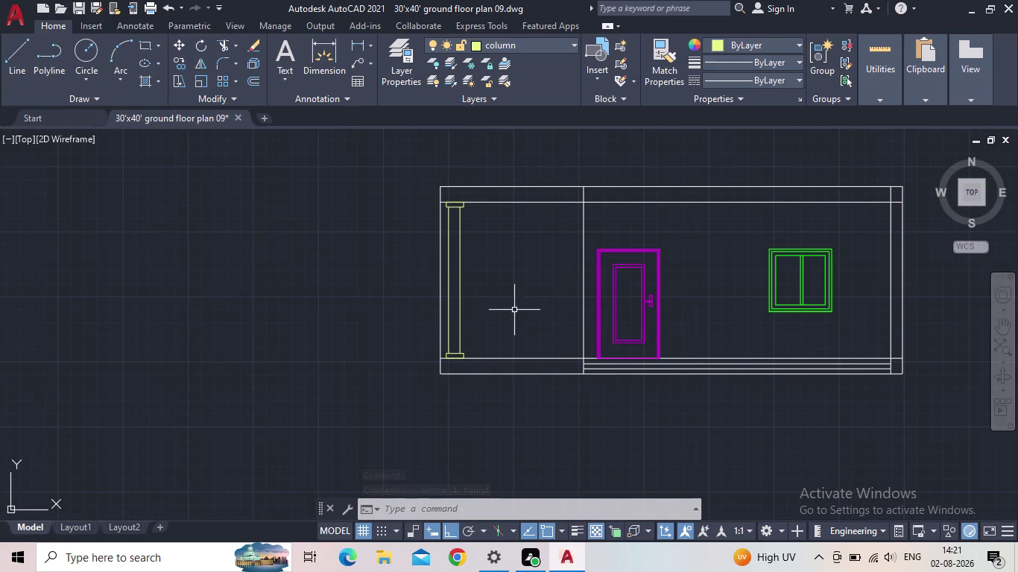
middle_drag(468, 303, 461, 274)
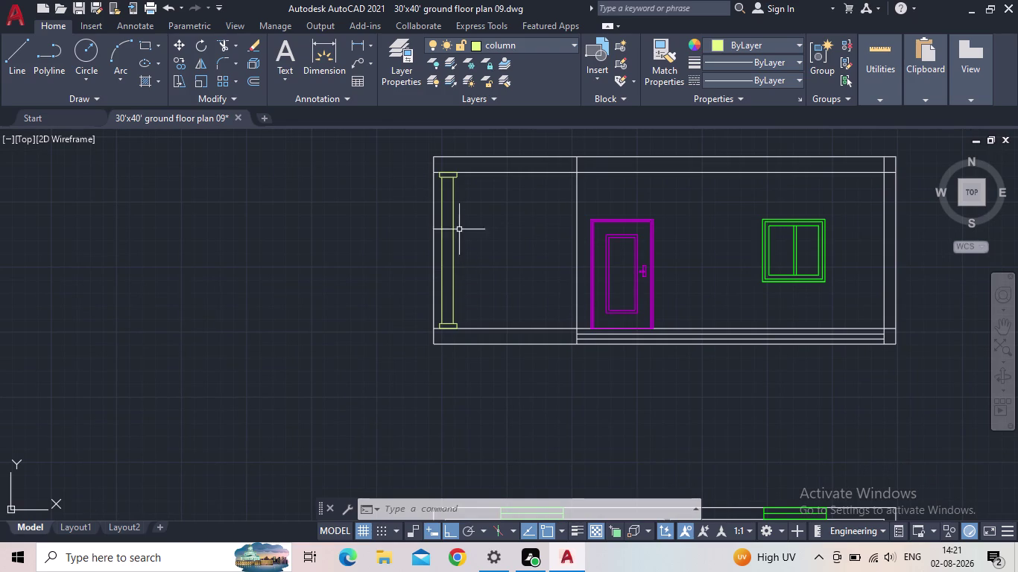
middle_drag(468, 235, 514, 256)
scroll(down, 3)
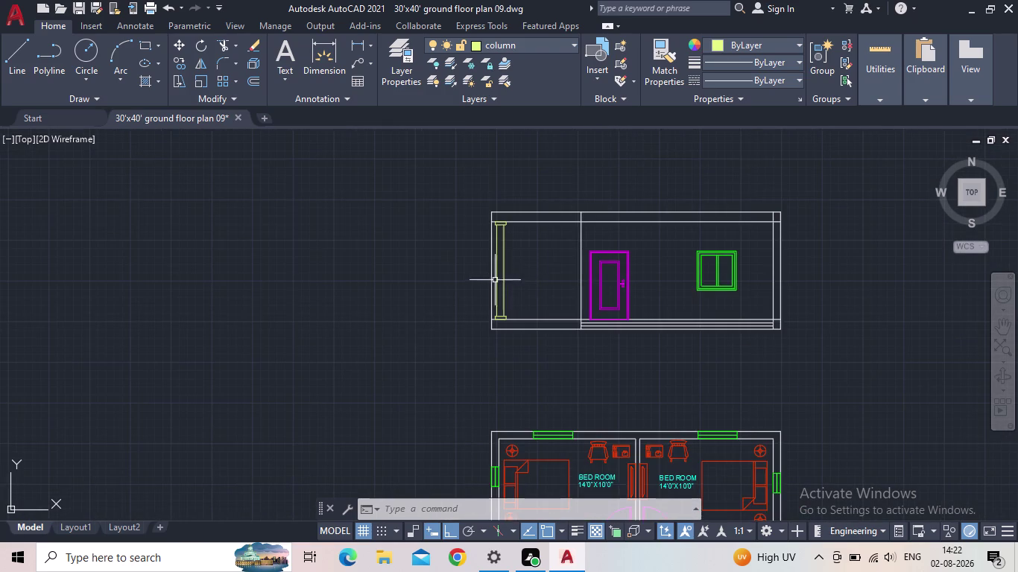
scroll(up, 3)
middle_drag(508, 275, 483, 393)
drag(552, 245, 543, 245)
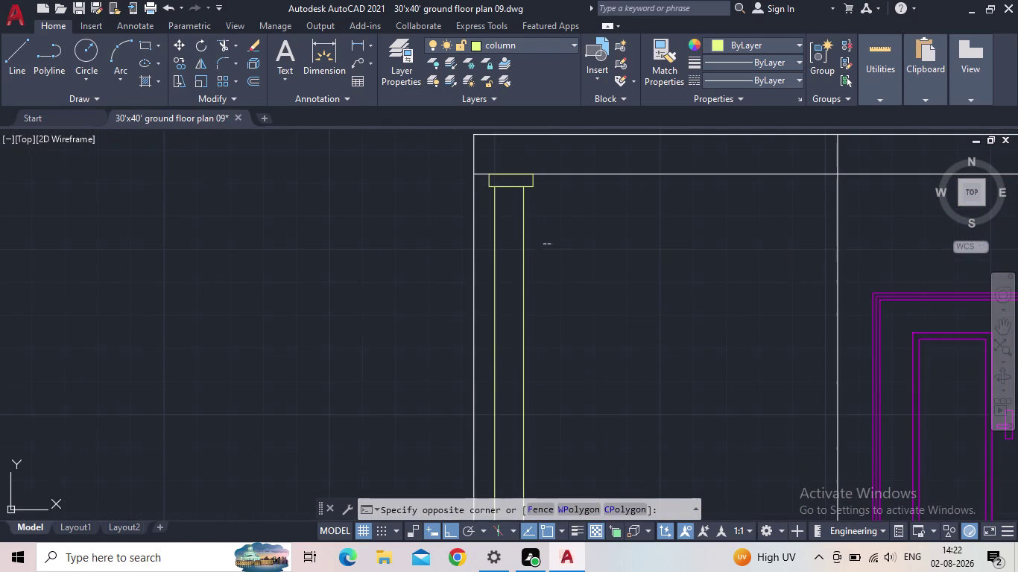
Select the left column's lines and its base cap.
click(487, 183)
middle_drag(541, 280, 541, 179)
scroll(down, 3)
scroll(up, 3)
click(541, 253)
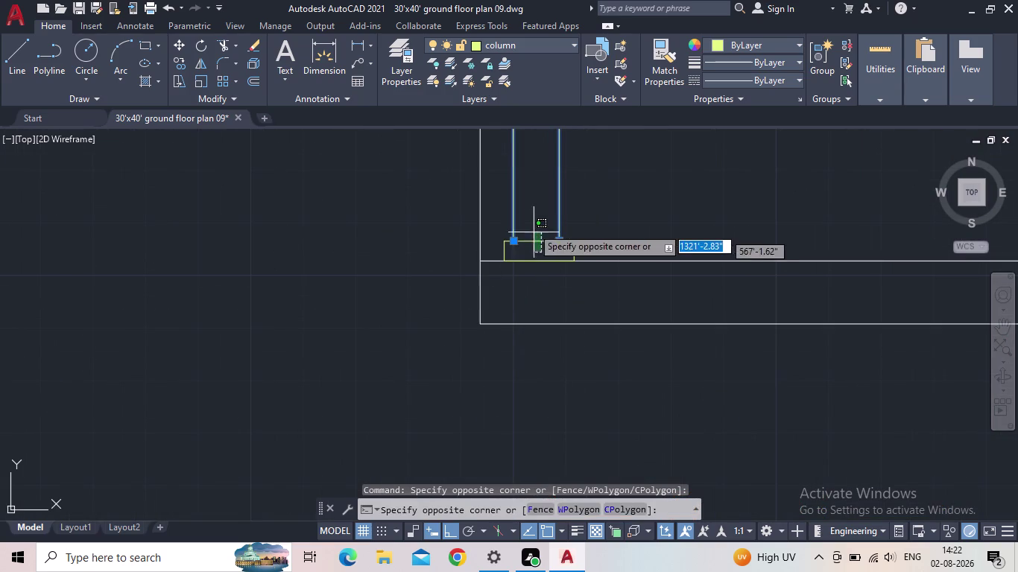
click(528, 219)
scroll(down, 3)
middle_drag(535, 223, 553, 333)
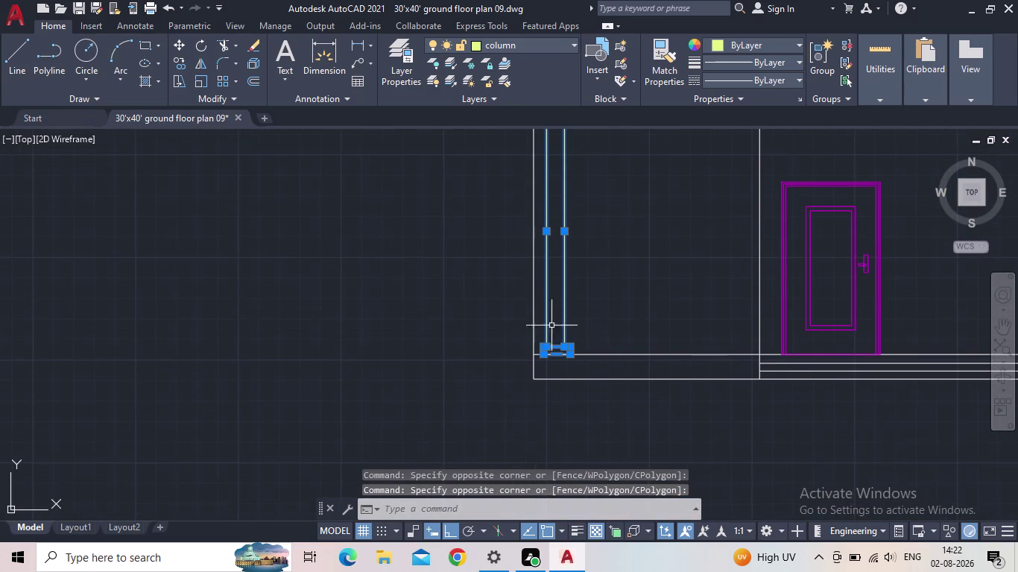
Move the column left from its base-cap corner onto the outer wall line, then check its top under the beam.
key(m)
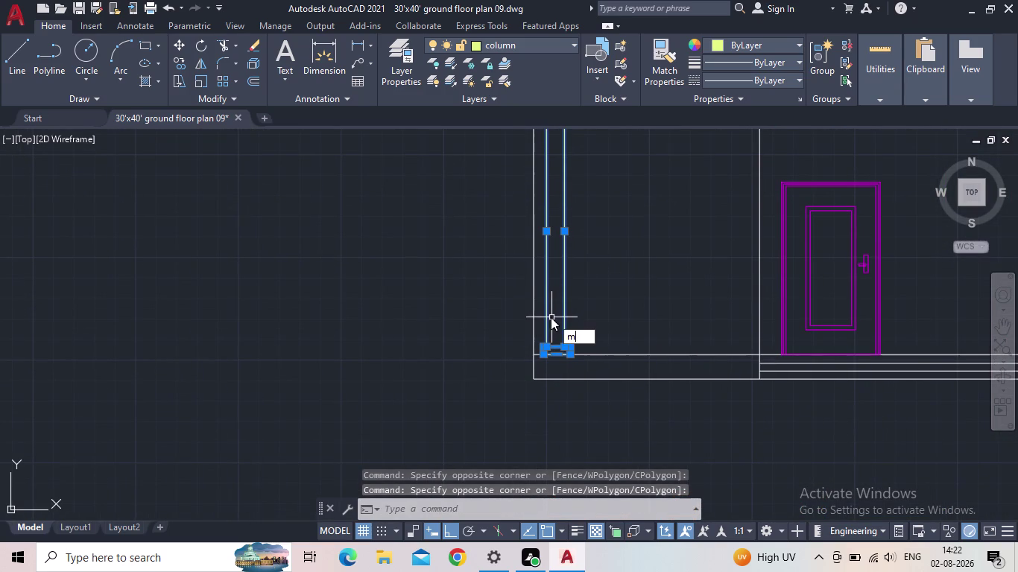
key(Return)
scroll(up, 3)
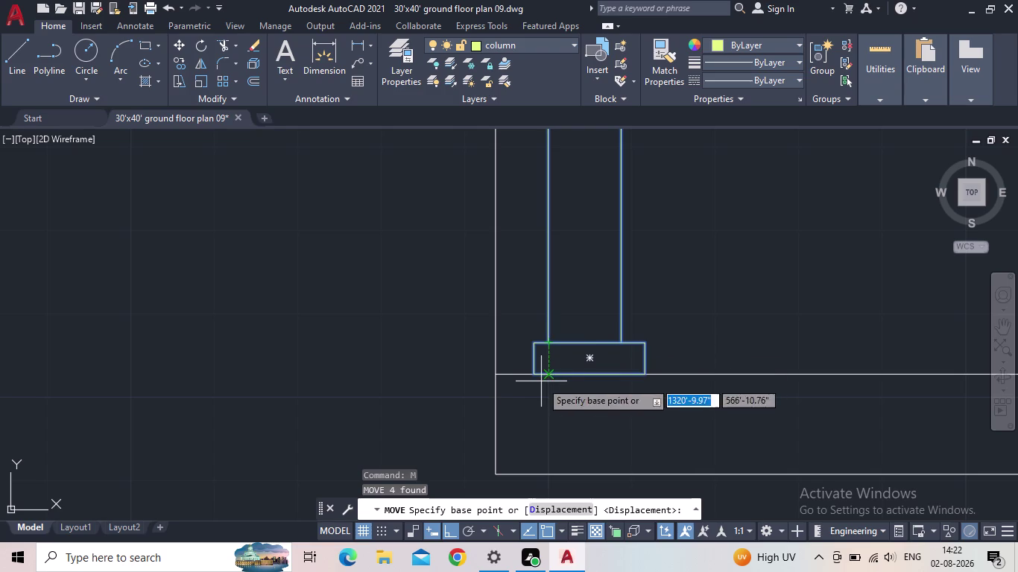
click(551, 375)
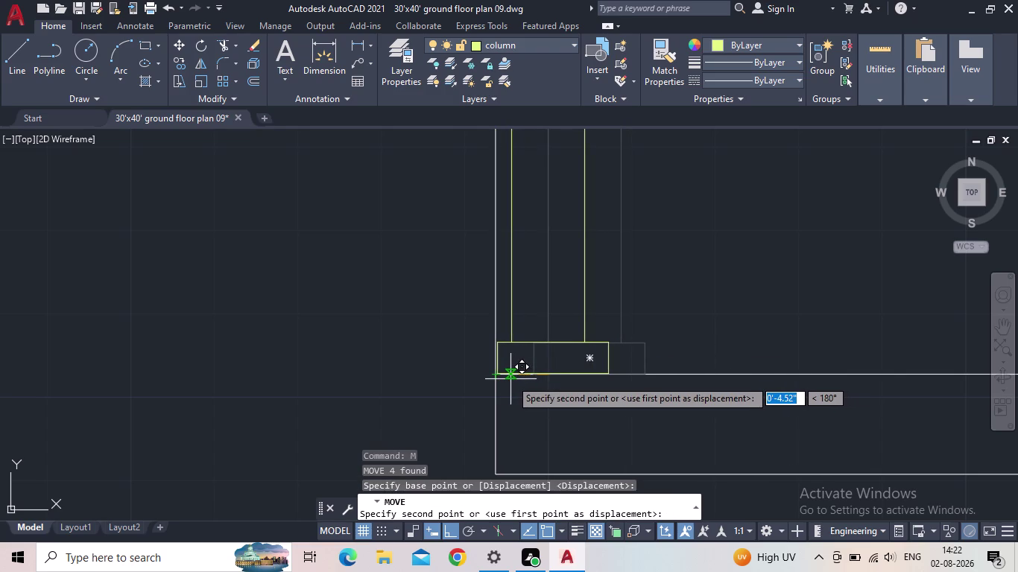
click(511, 380)
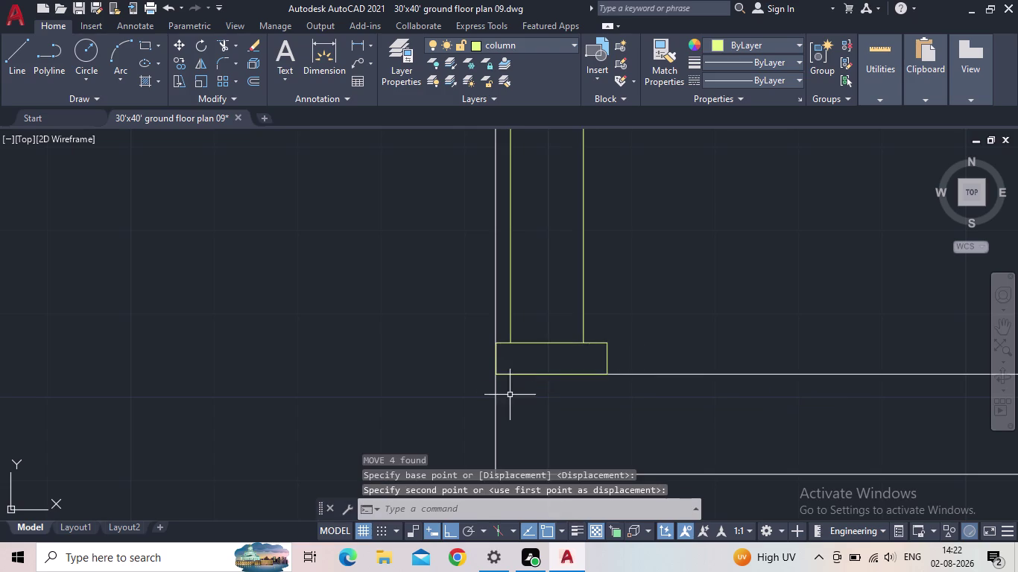
scroll(up, 3)
scroll(up, 3)
scroll(down, 3)
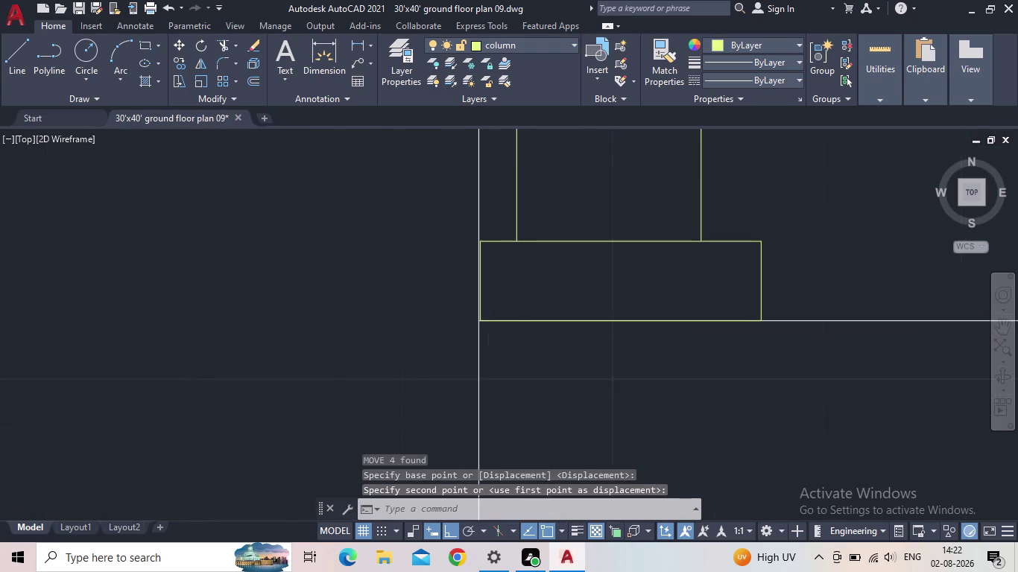
scroll(down, 3)
middle_drag(533, 165, 557, 286)
scroll(up, 3)
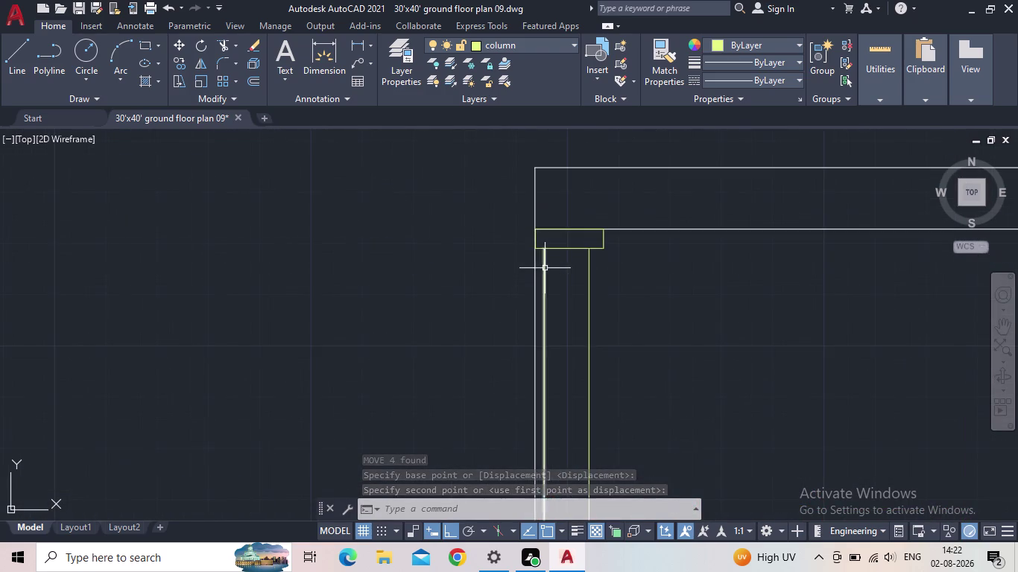
scroll(up, 3)
scroll(down, 3)
scroll(down, 3)
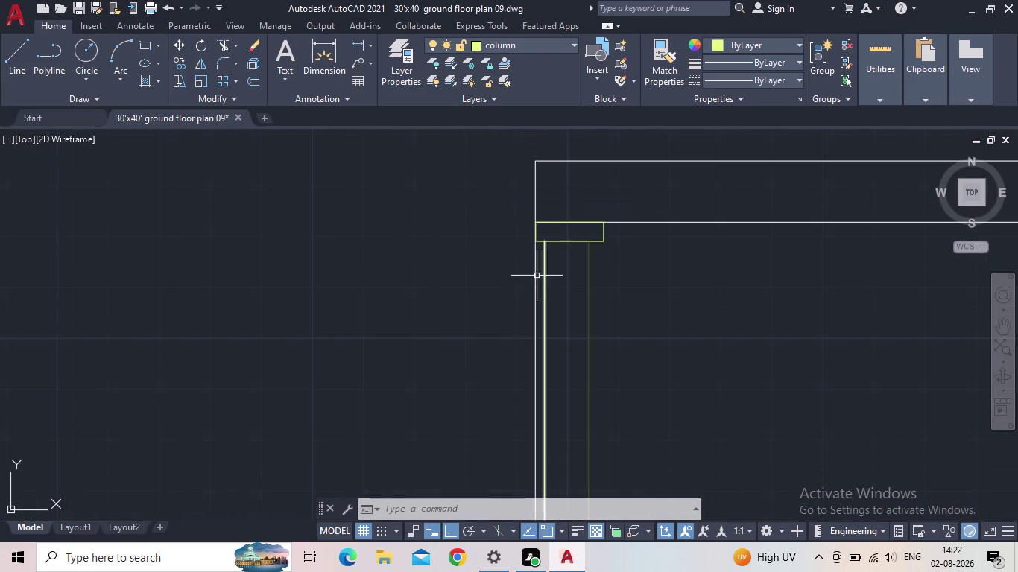
Trim the line overlapping the left column and end the trim.
key(t)
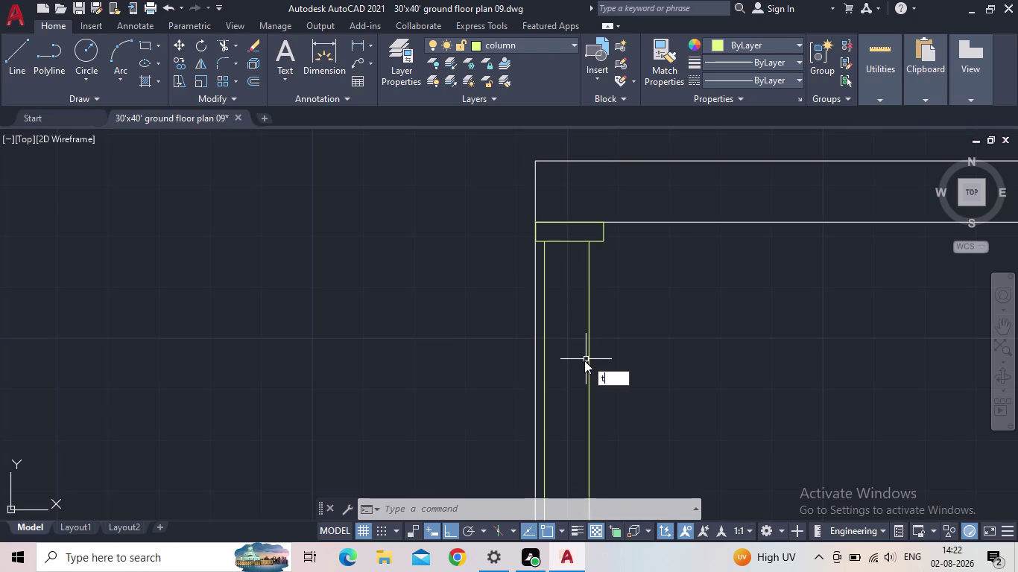
key(r)
key(Return)
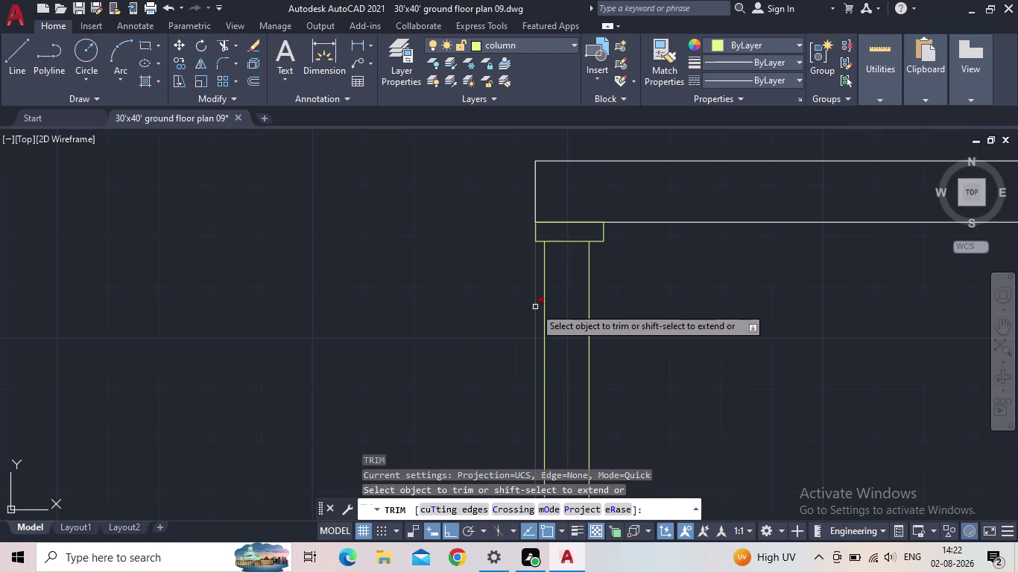
click(534, 307)
scroll(down, 3)
middle_drag(503, 326, 448, 245)
scroll(down, 3)
middle_drag(509, 334, 507, 313)
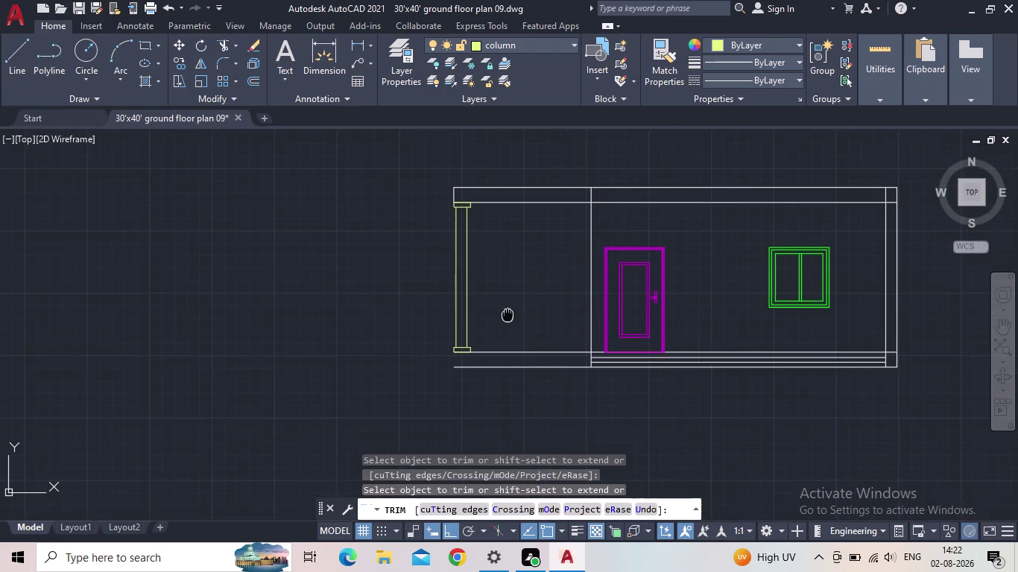
middle_drag(508, 313, 507, 313)
key(Escape)
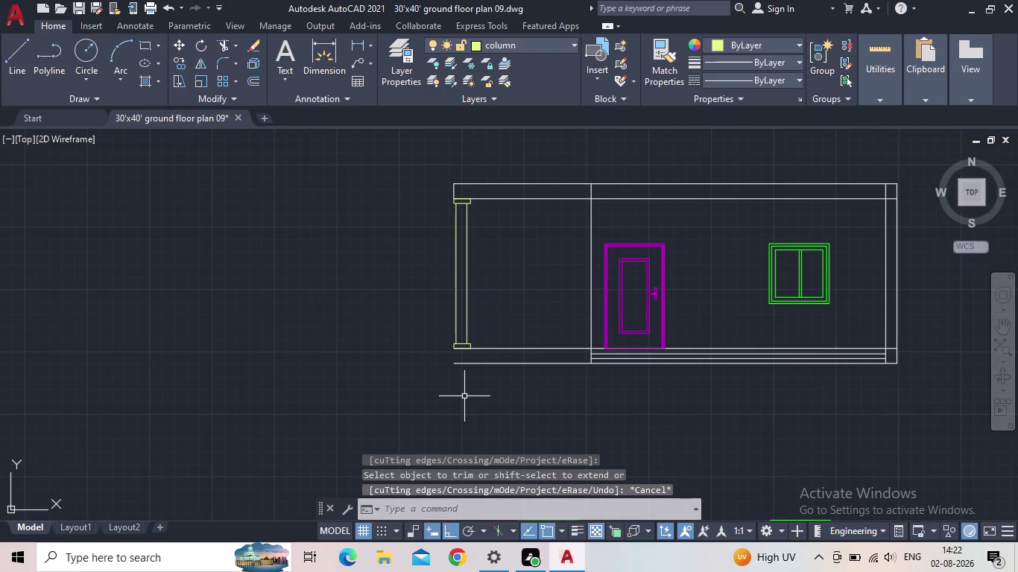
Select the left column's four pieces with a crossing window and zoom to its capital.
key(l)
drag(417, 393, 437, 386)
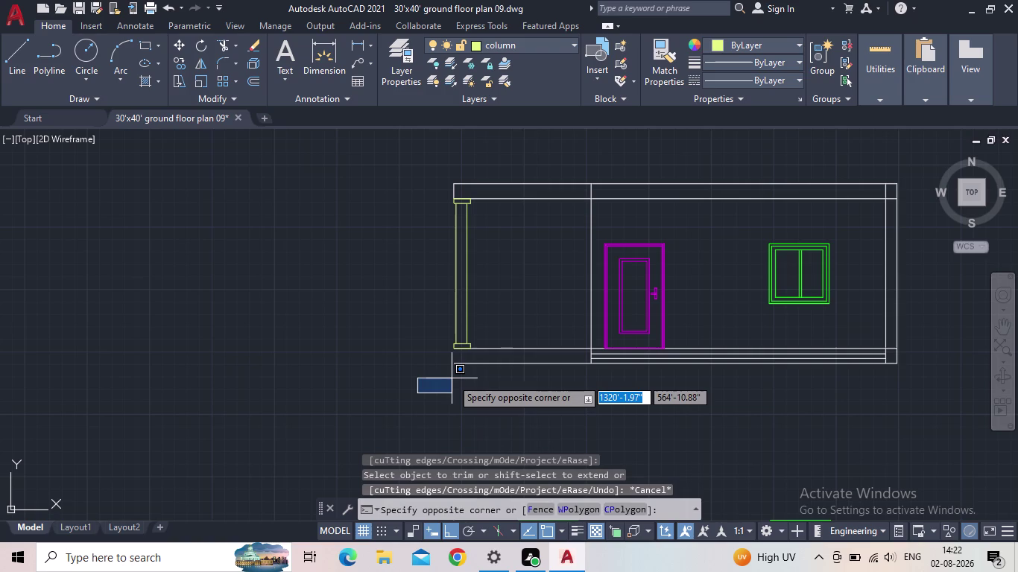
key(Escape)
middle_drag(523, 368, 432, 399)
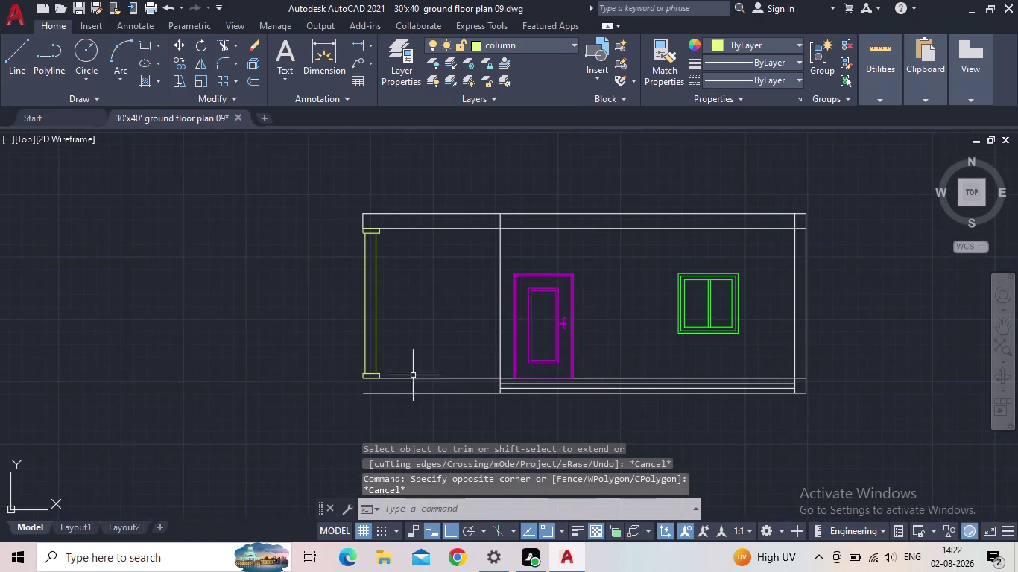
scroll(up, 3)
scroll(down, 3)
drag(418, 336, 394, 328)
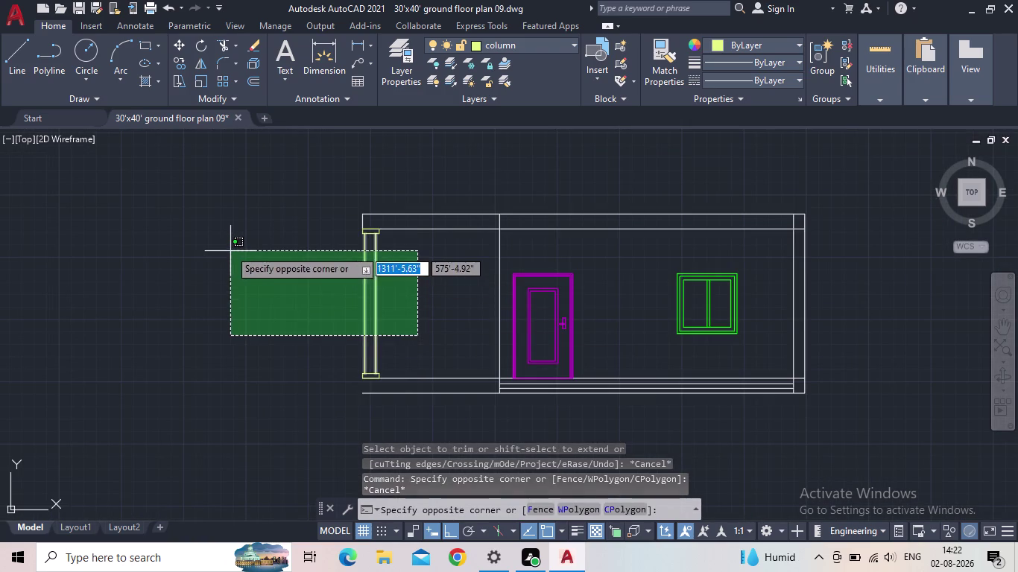
click(229, 230)
scroll(up, 3)
scroll(down, 3)
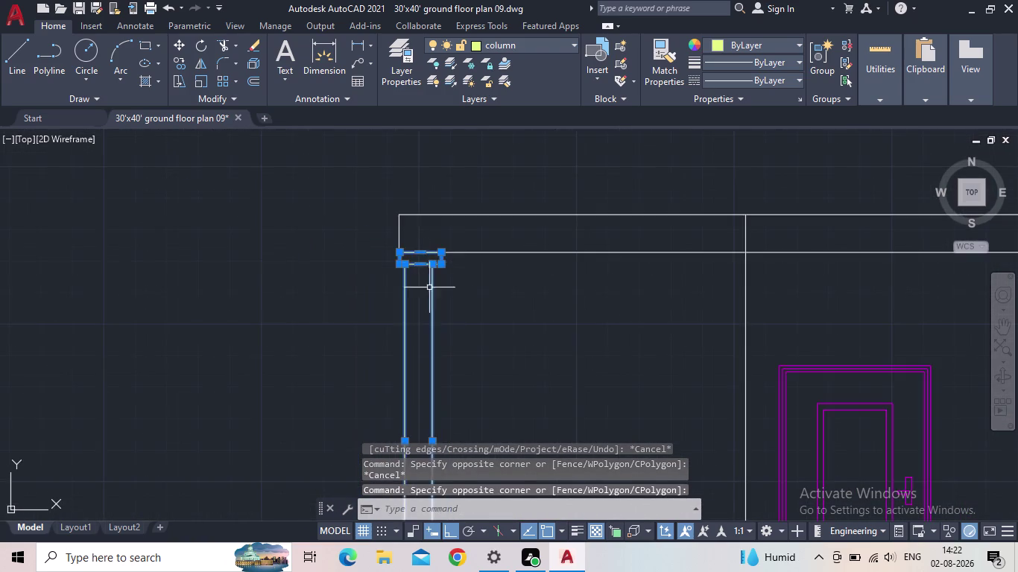
middle_drag(439, 331, 464, 184)
scroll(down, 3)
scroll(up, 3)
drag(448, 381, 442, 373)
click(403, 345)
scroll(down, 3)
middle_drag(394, 270, 374, 322)
scroll(up, 3)
scroll(up, 3)
middle_drag(437, 355, 448, 299)
scroll(up, 3)
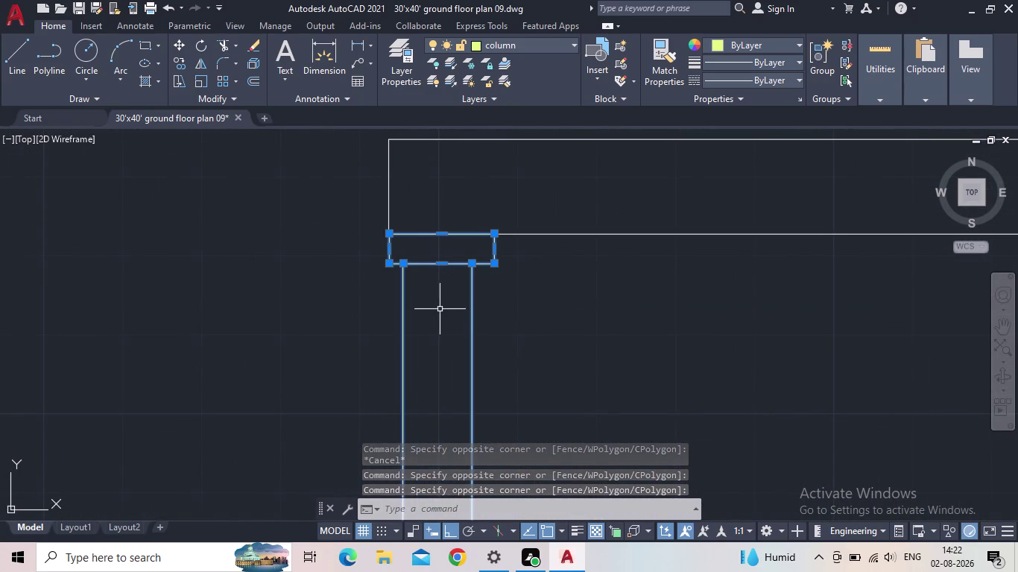
Copy the column from the capital's top corner to the beam's right end.
key(c)
key(o)
key(Return)
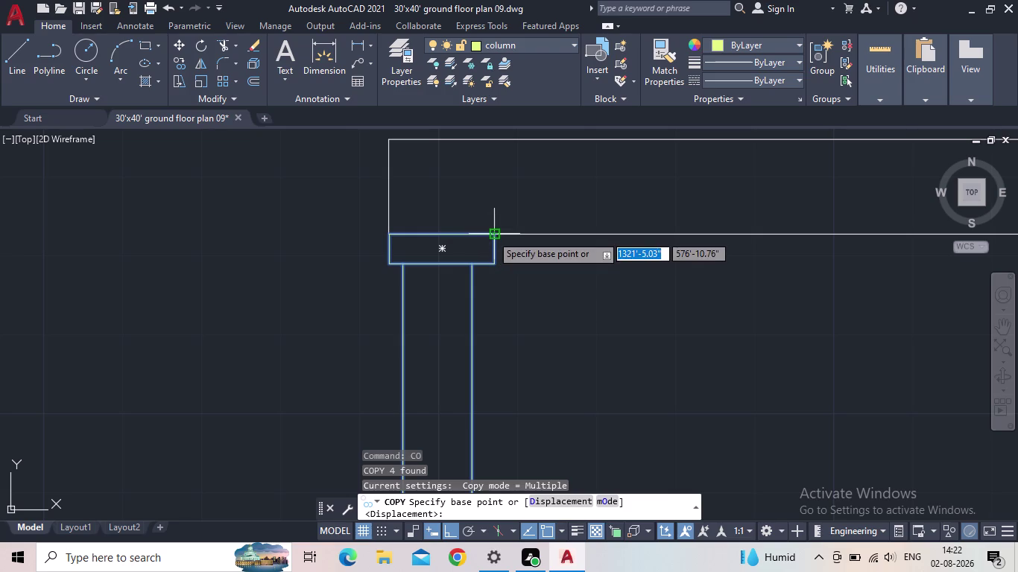
click(491, 235)
middle_drag(704, 263, 581, 266)
scroll(down, 3)
middle_drag(616, 271, 189, 274)
scroll(up, 3)
scroll(up, 3)
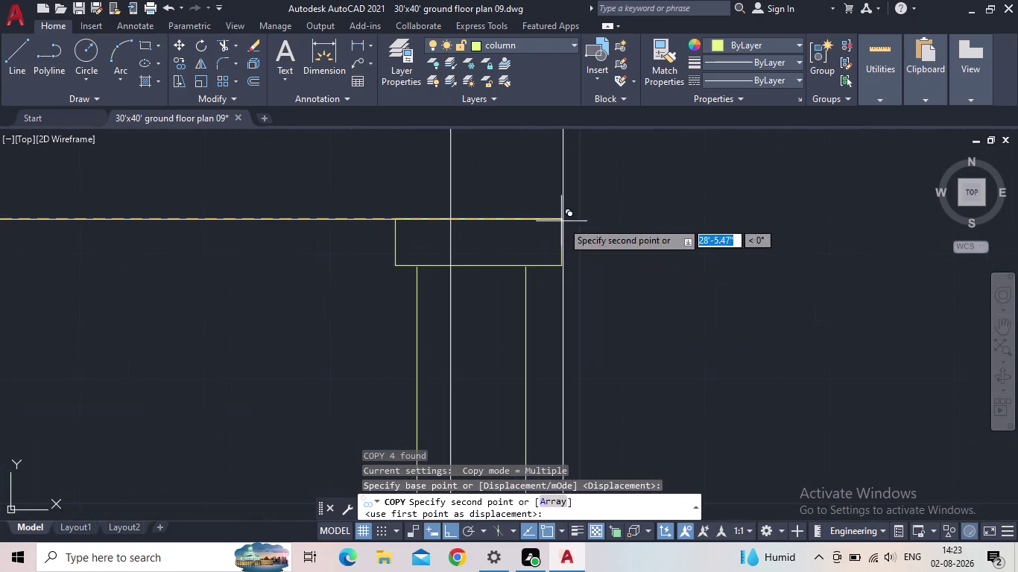
scroll(up, 3)
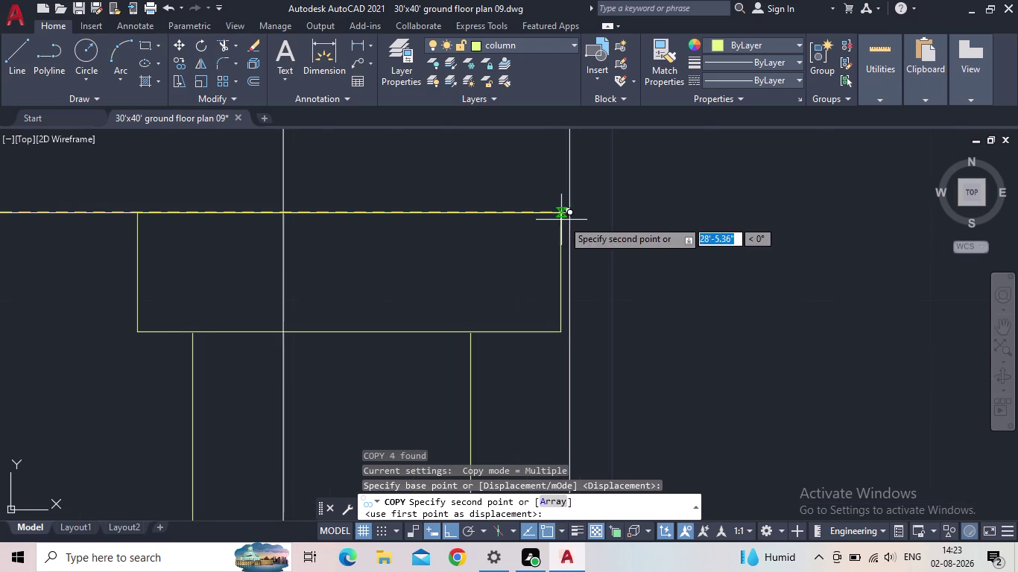
click(567, 214)
scroll(down, 3)
middle_drag(678, 330, 677, 293)
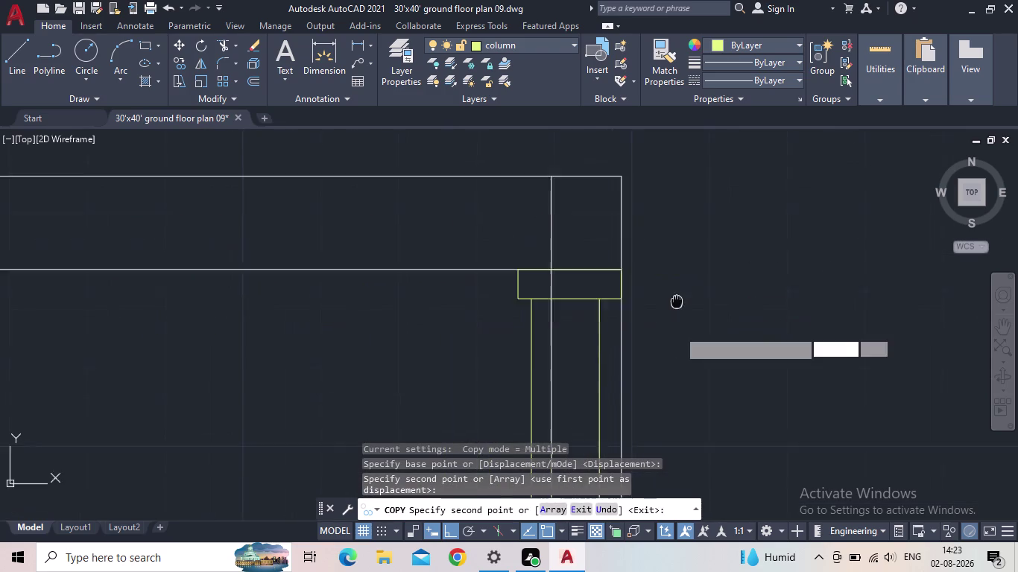
middle_drag(677, 293, 675, 284)
key(Escape)
Select the wall line running through the copied right column.
scroll(down, 3)
middle_drag(664, 282, 640, 165)
middle_drag(643, 346, 644, 146)
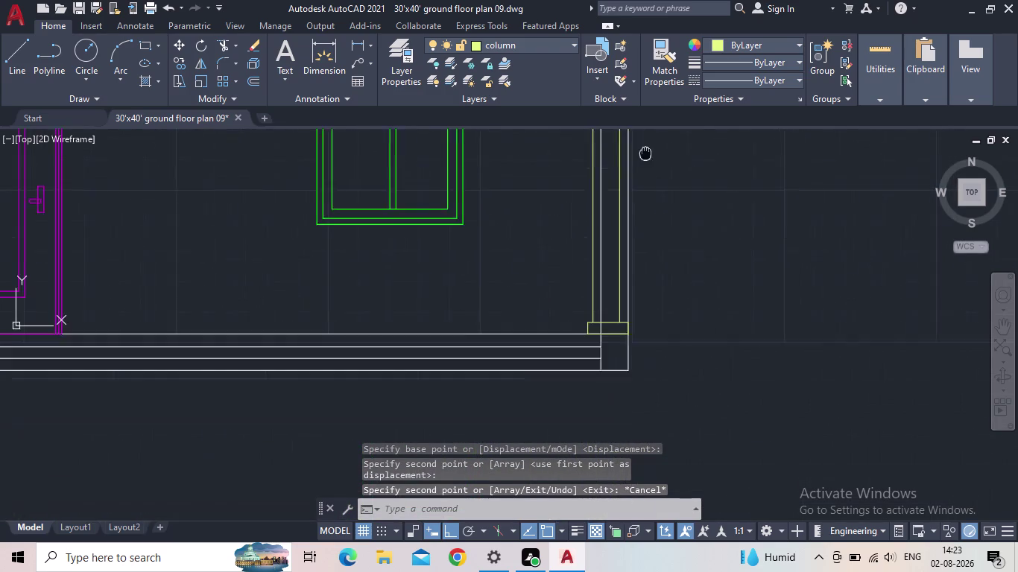
middle_drag(643, 146, 642, 146)
scroll(down, 3)
scroll(up, 3)
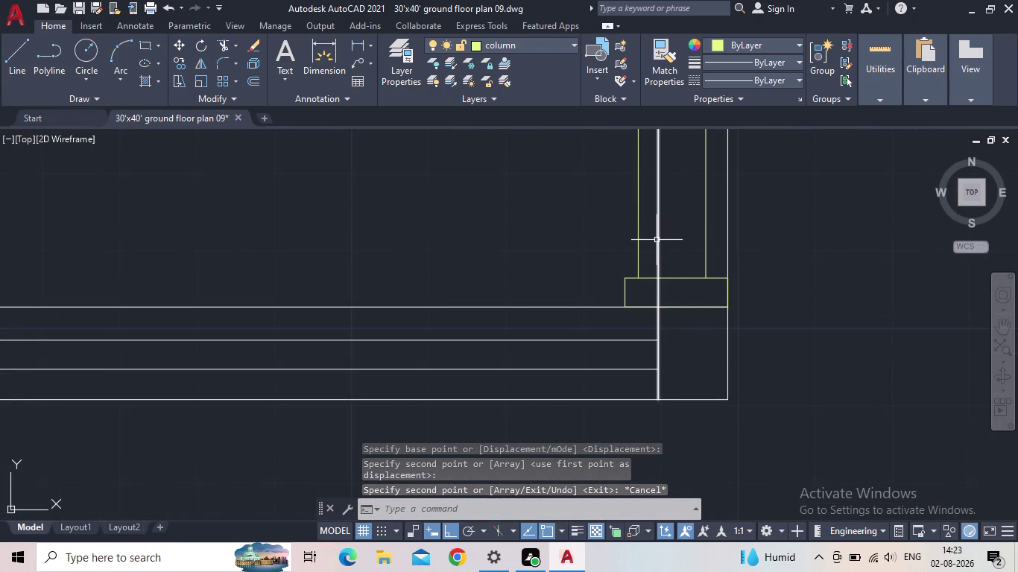
middle_drag(667, 235, 670, 306)
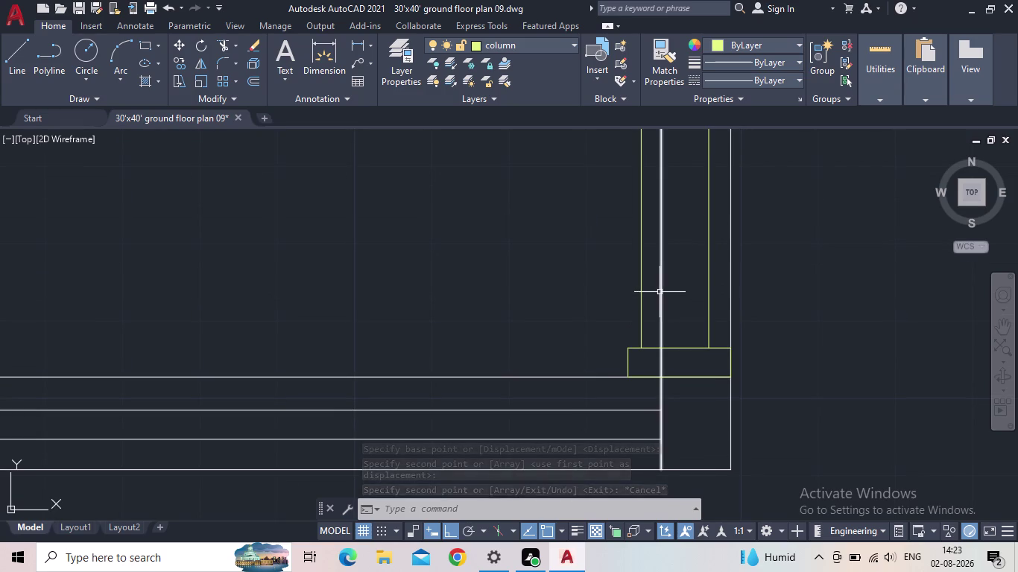
click(660, 292)
scroll(down, 3)
middle_drag(669, 283, 614, 458)
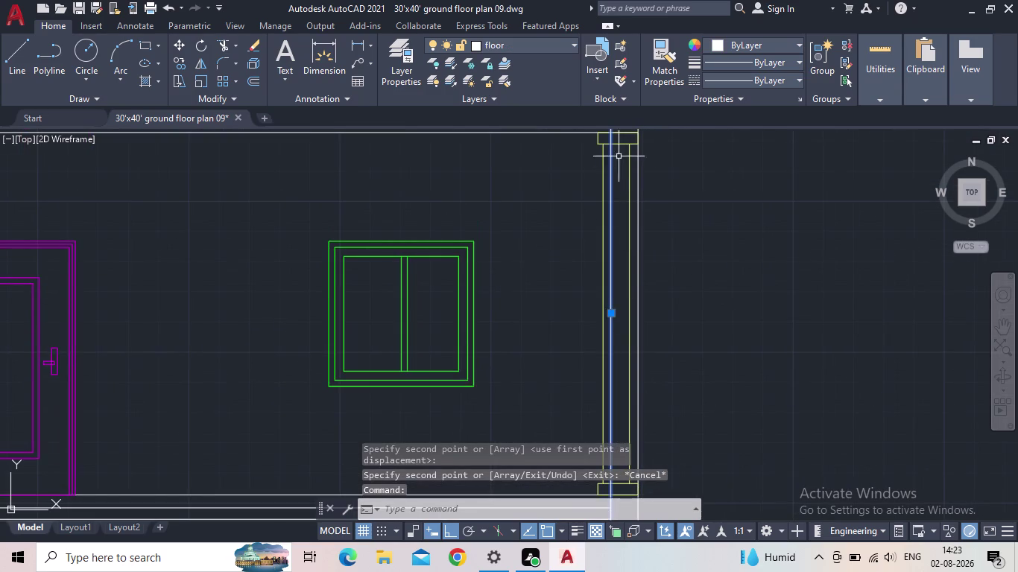
Stretch the right wall line's grips to the beam top and the plinth bottom.
middle_drag(619, 169, 619, 310)
scroll(up, 3)
drag(615, 238, 619, 246)
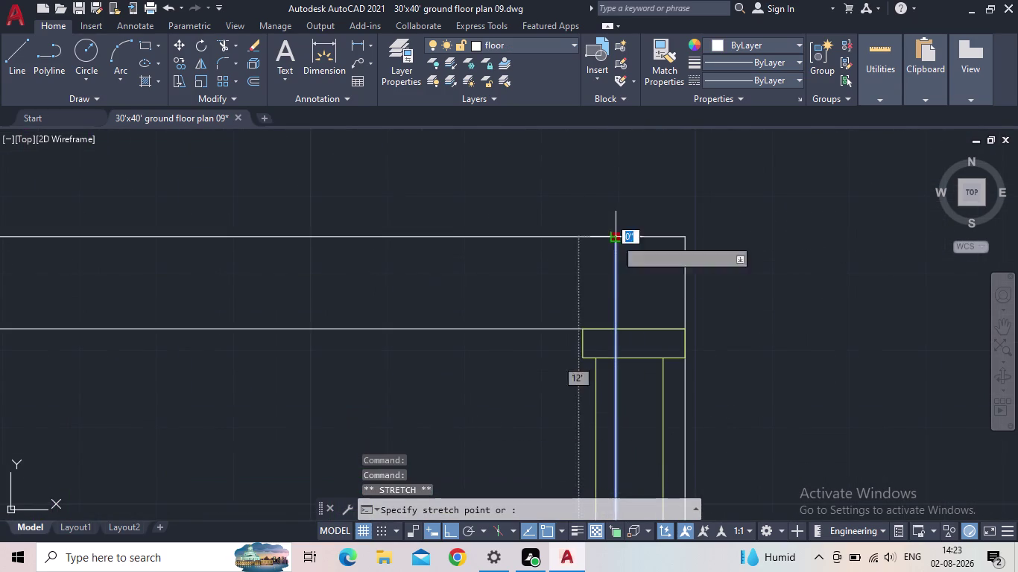
middle_drag(625, 332, 633, 209)
scroll(down, 3)
middle_drag(636, 284, 634, 175)
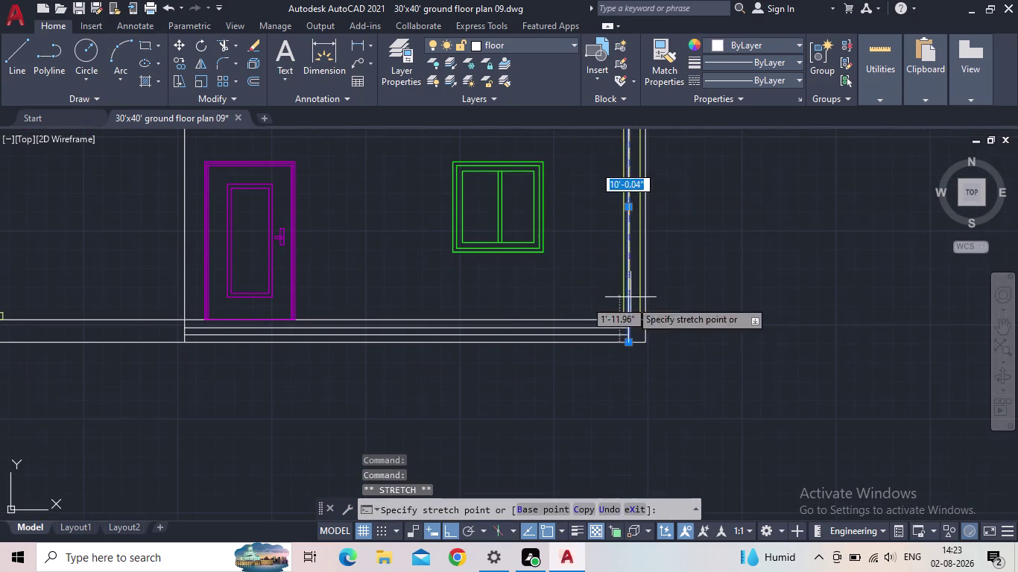
middle_drag(632, 336, 636, 266)
scroll(up, 3)
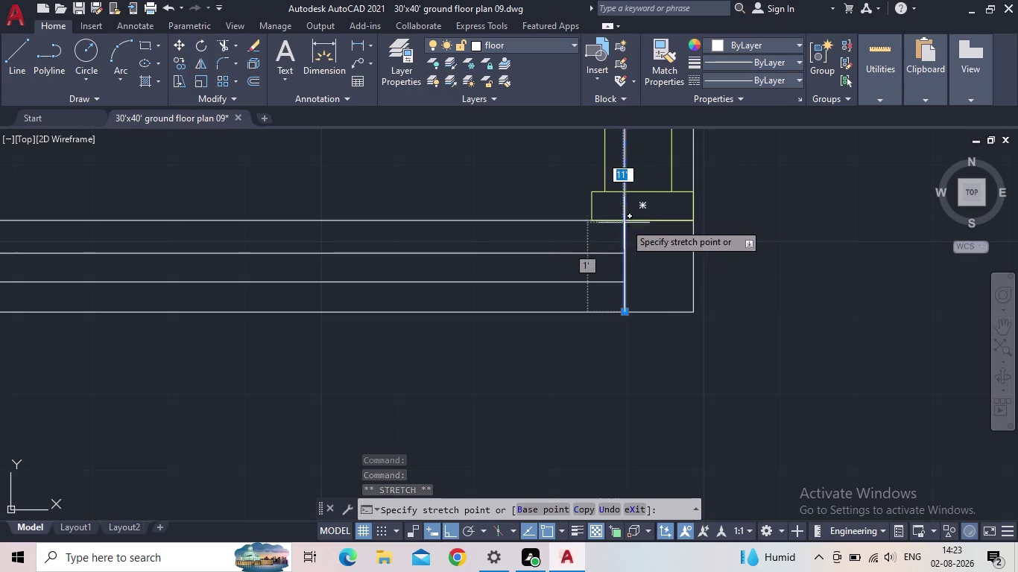
click(627, 224)
key(Escape)
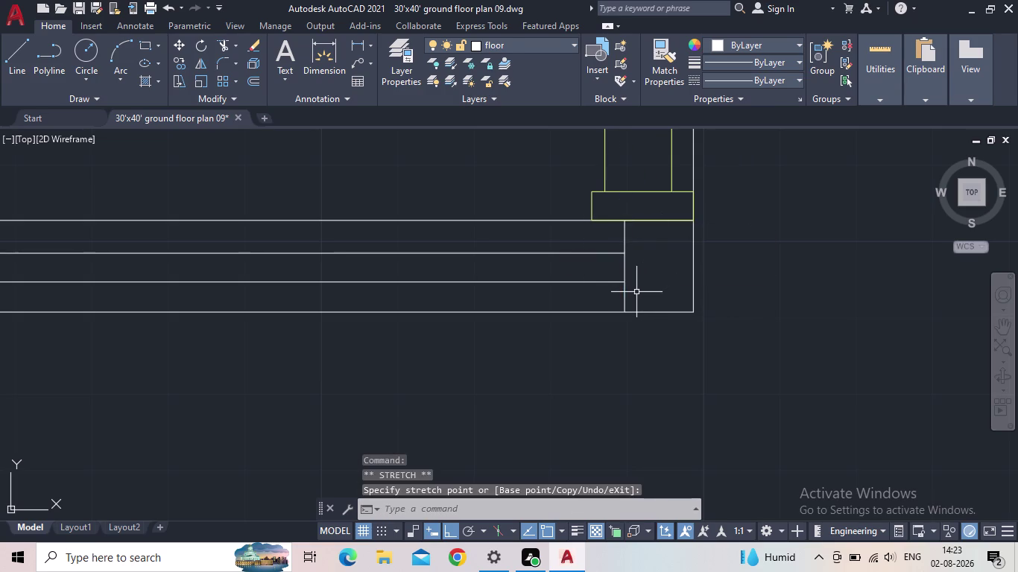
scroll(down, 3)
middle_drag(635, 262, 593, 458)
scroll(down, 3)
scroll(up, 3)
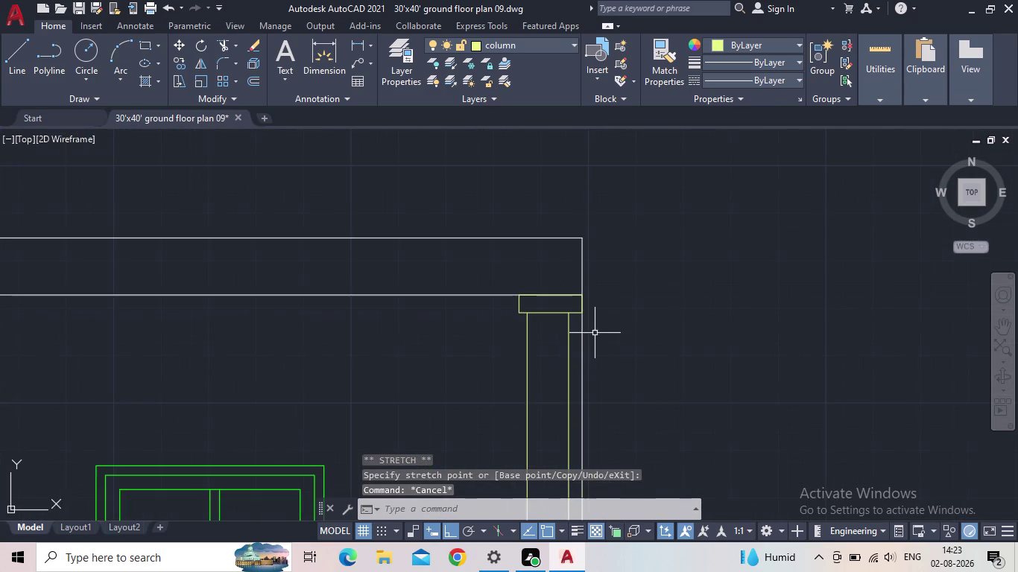
middle_drag(587, 341, 677, 316)
scroll(up, 3)
scroll(down, 3)
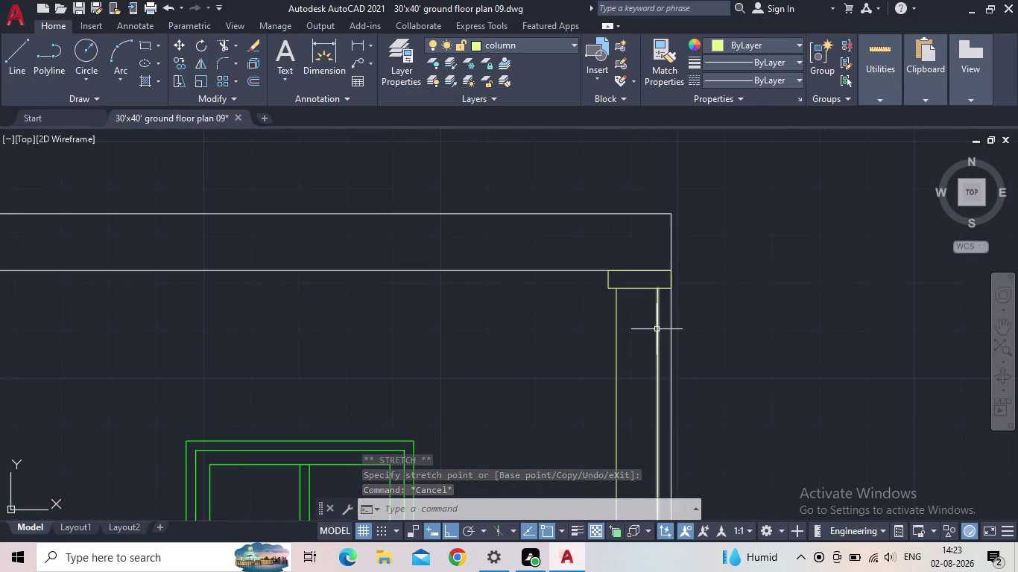
middle_drag(646, 326, 695, 285)
scroll(down, 3)
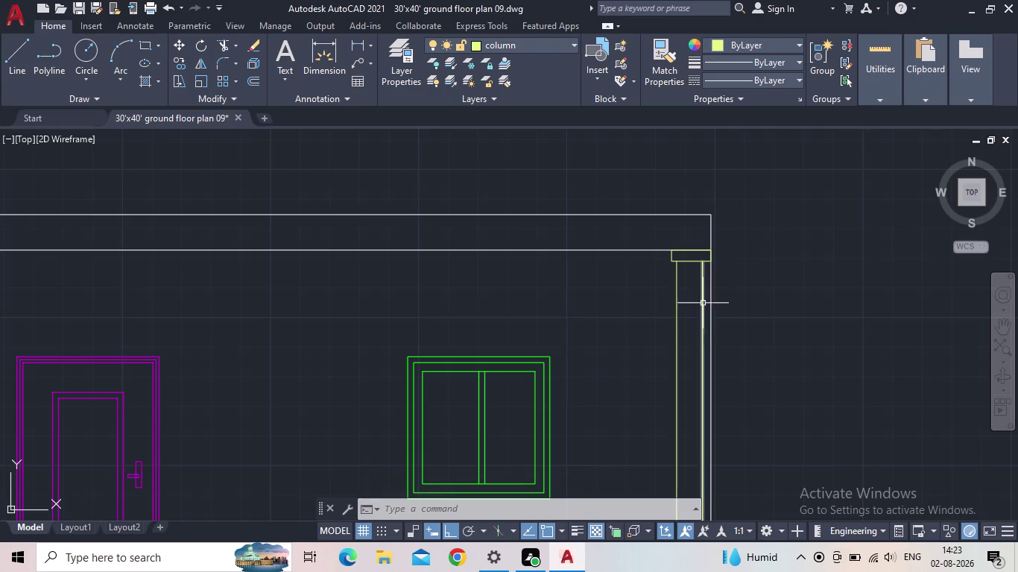
Trim the stray wall line inside the right column with TR, then cancel.
key(t)
key(r)
key(Return)
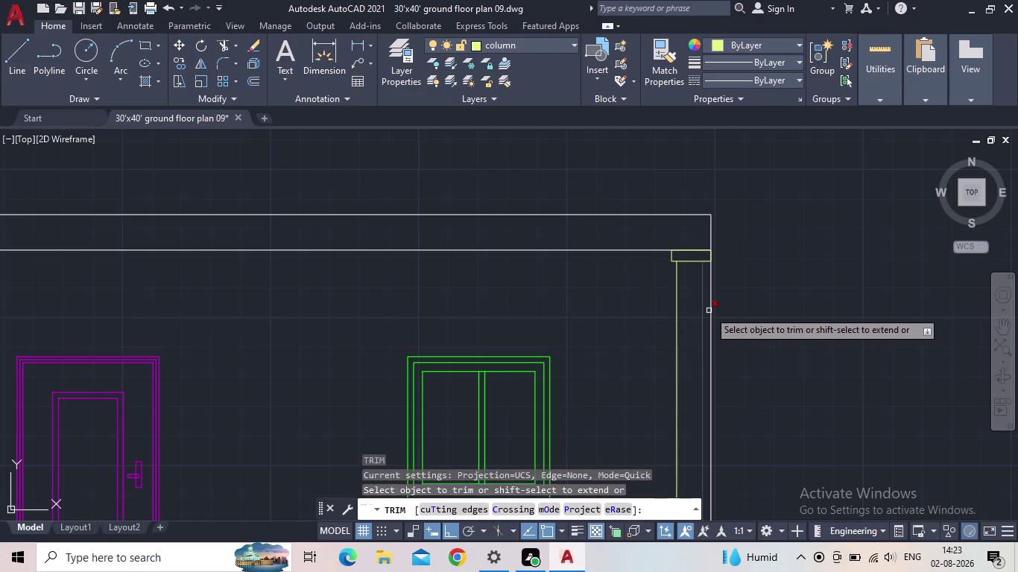
click(711, 310)
scroll(down, 3)
middle_drag(729, 325, 727, 249)
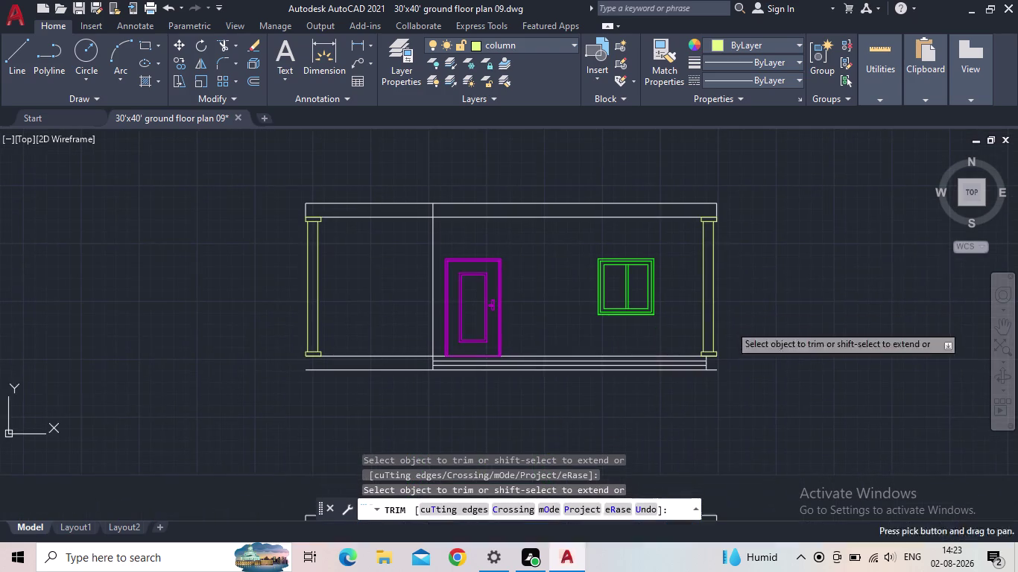
scroll(up, 3)
scroll(up, 3)
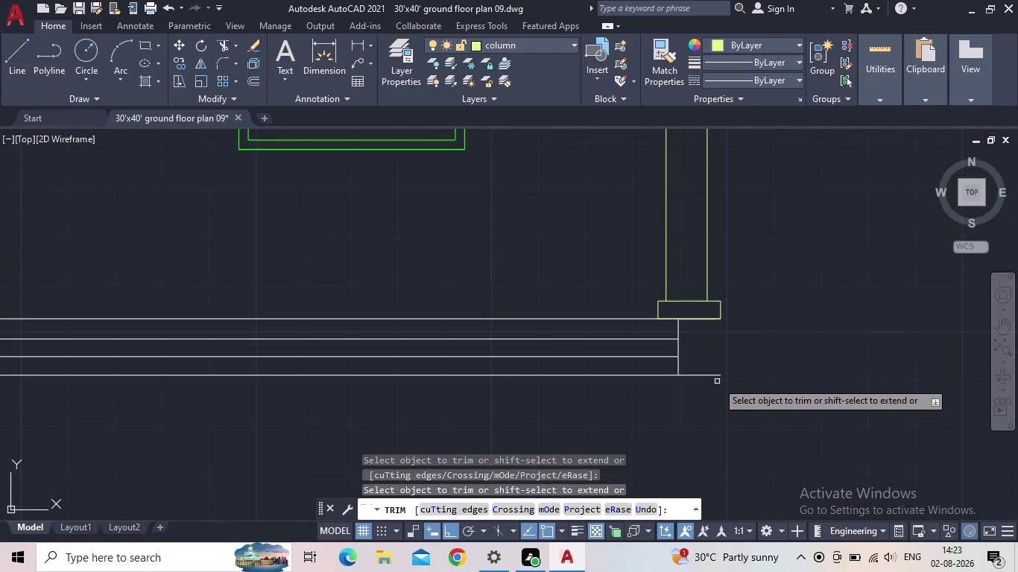
key(grave)
key(Escape)
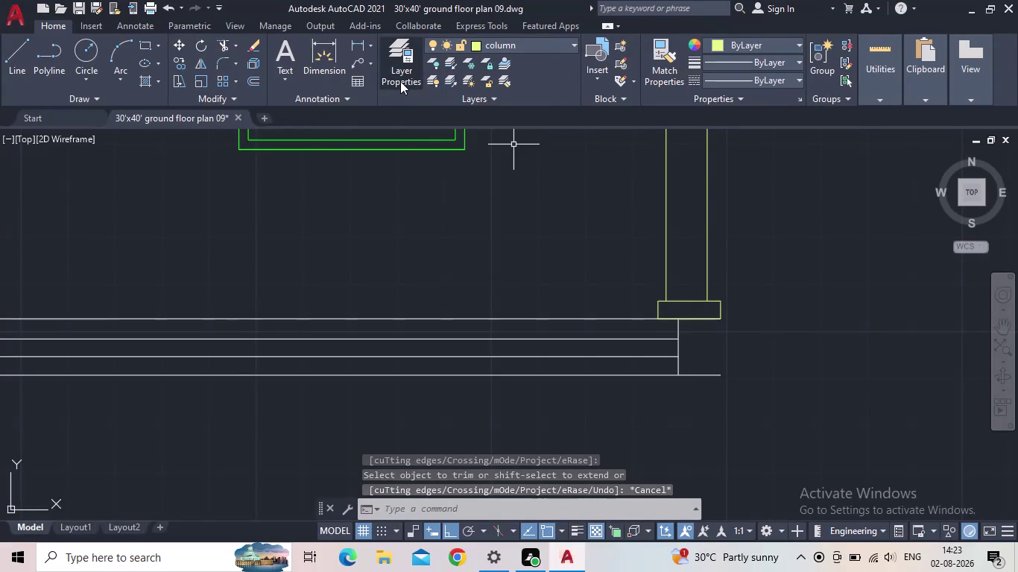
Pan along the plinth, door and window, then open the Layer Properties Manager.
scroll(down, 3)
middle_drag(502, 264, 574, 333)
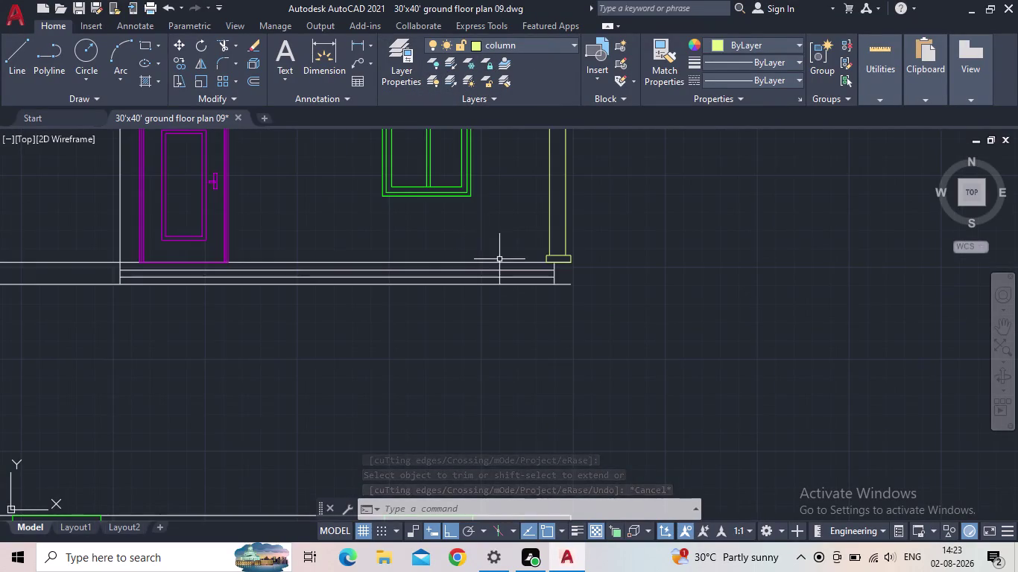
middle_drag(574, 333, 710, 401)
click(402, 79)
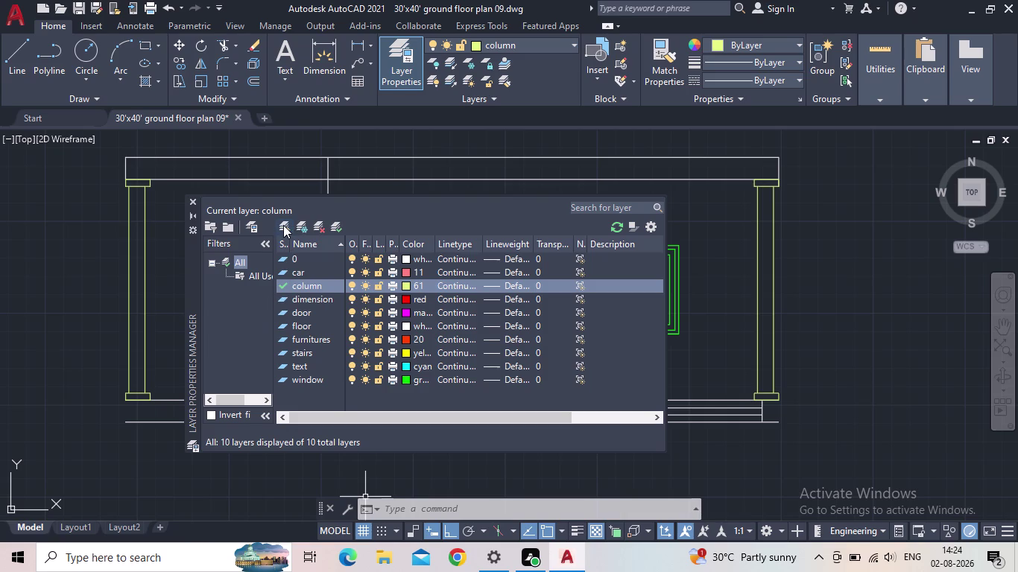
Make floor the current layer and draw the right plinth end's vertical edge line.
double_click(280, 325)
click(193, 199)
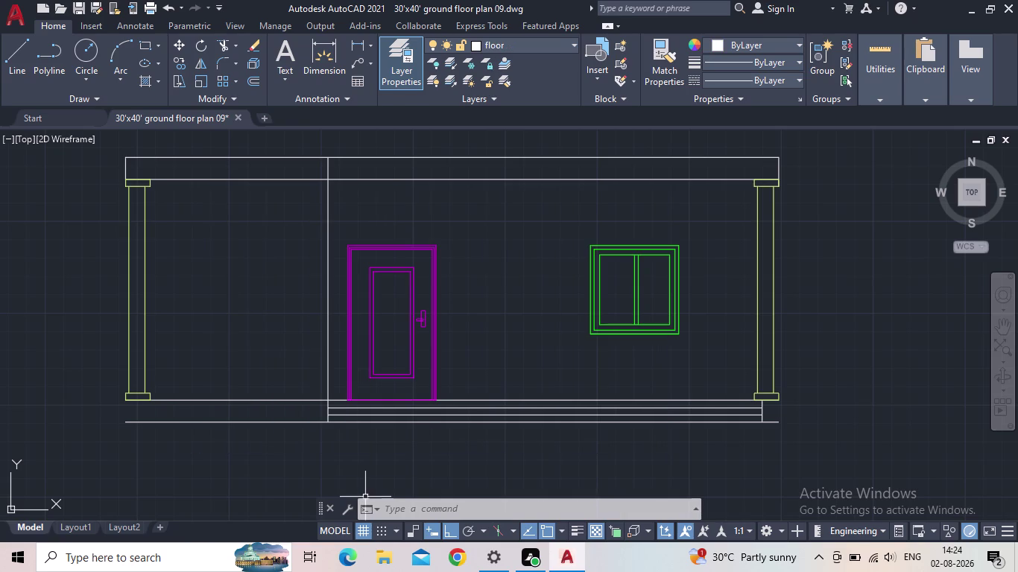
click(13, 42)
scroll(up, 3)
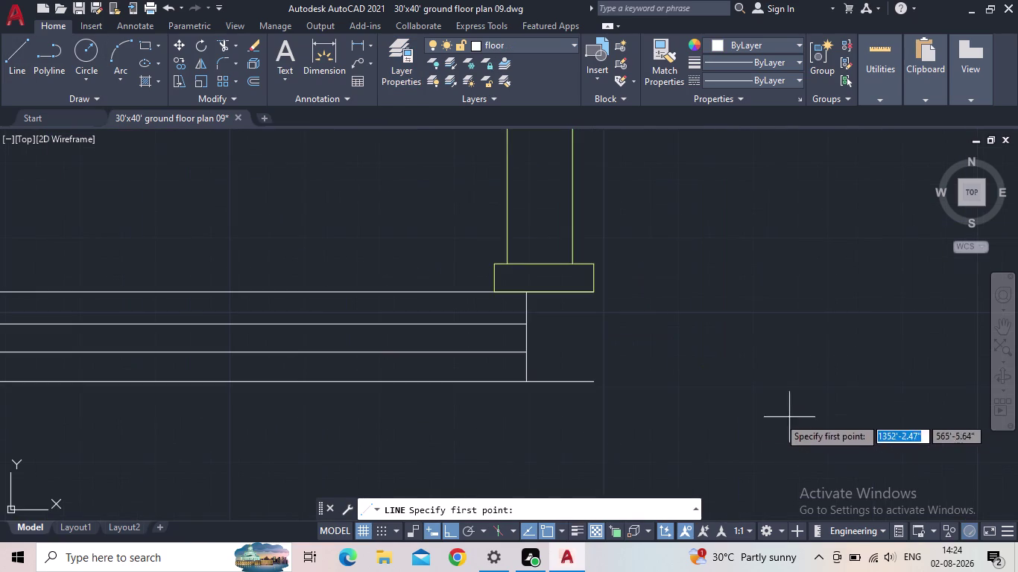
click(595, 386)
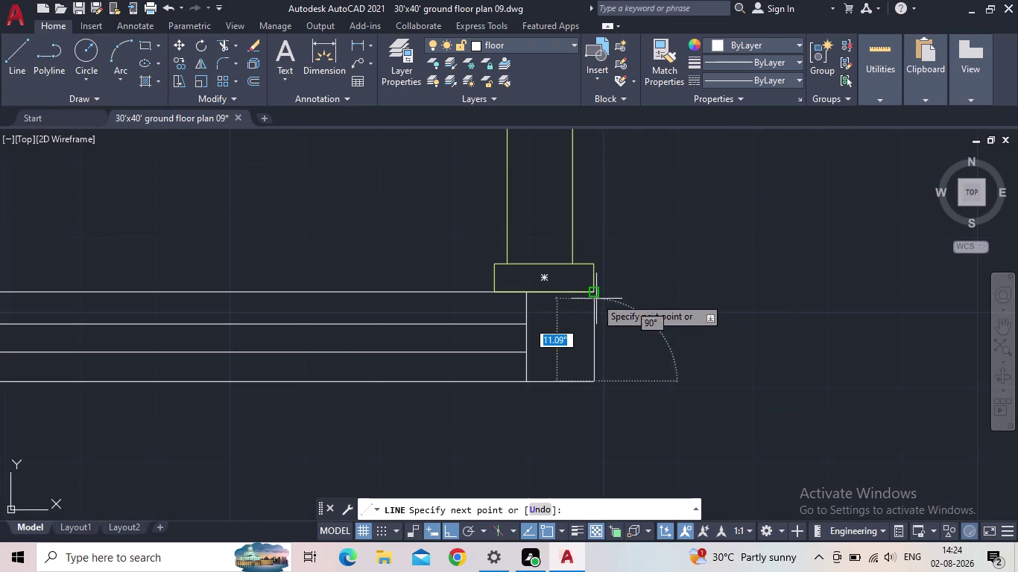
click(594, 295)
key(Escape)
scroll(down, 3)
Draw the left plinth end's vertical edge line, then bring the right column top into view.
middle_drag(720, 381, 723, 381)
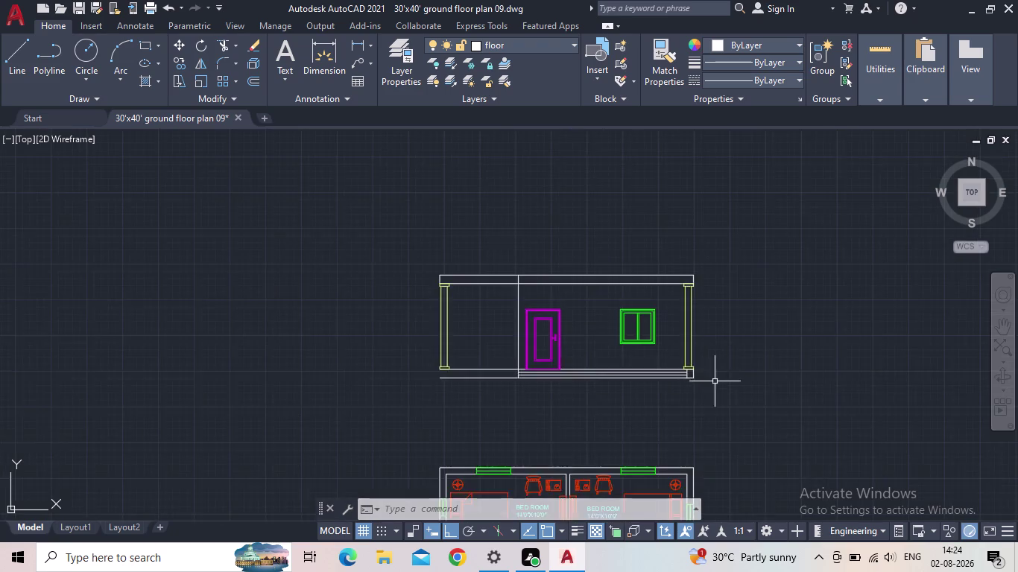
middle_drag(723, 382, 827, 394)
scroll(up, 3)
key(space)
scroll(up, 3)
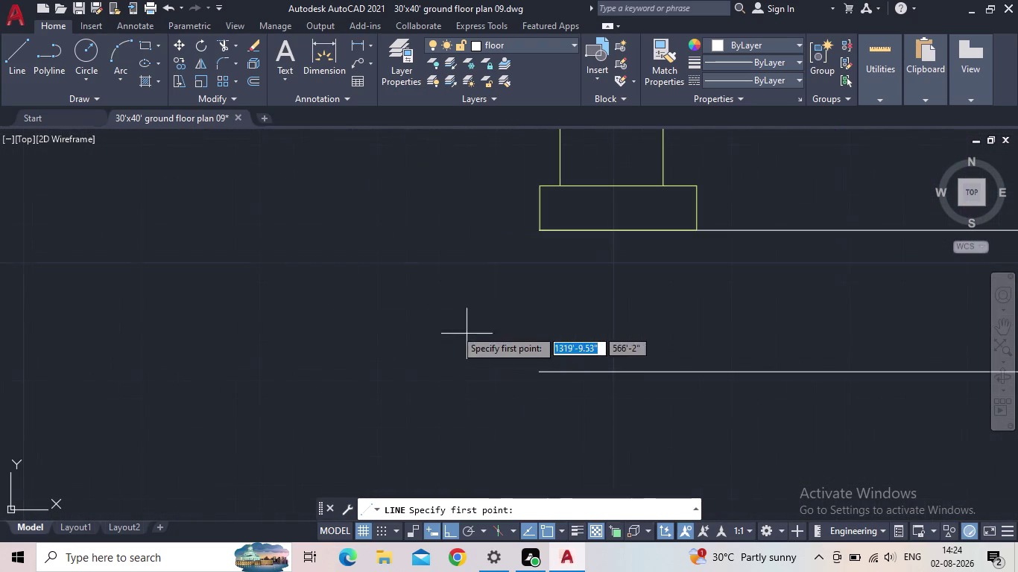
click(541, 373)
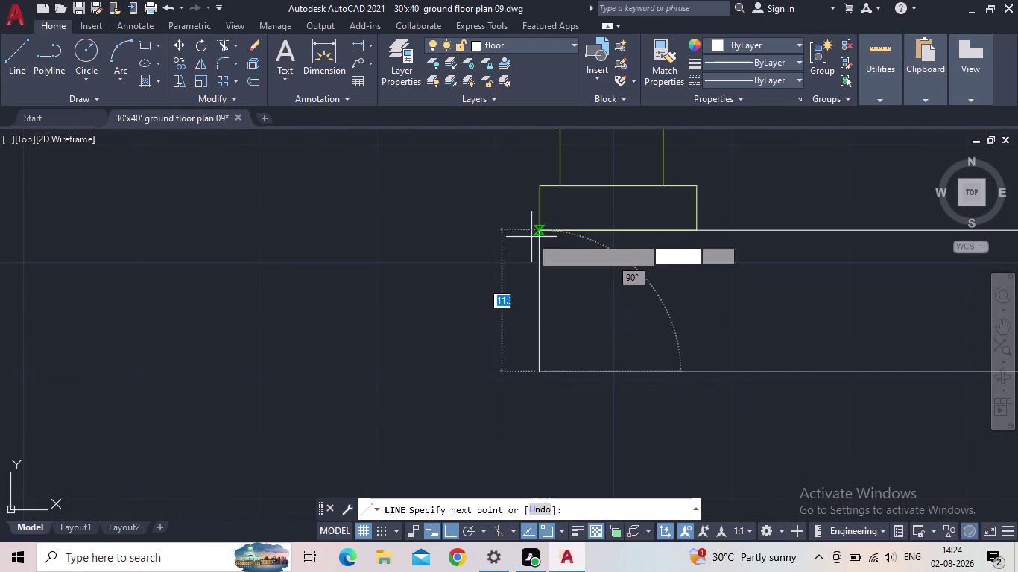
click(534, 234)
key(Escape)
scroll(down, 3)
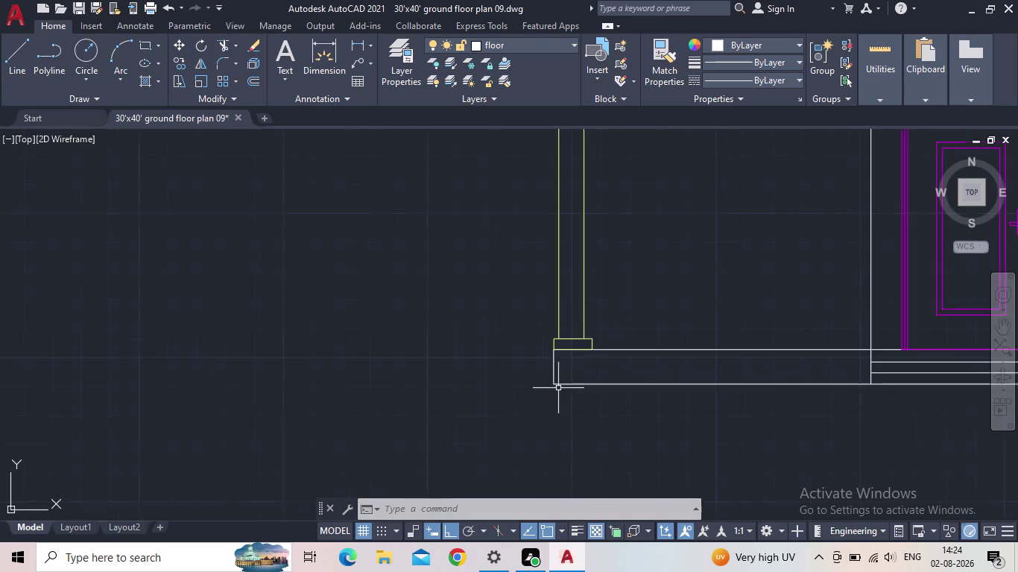
middle_drag(572, 378, 369, 350)
scroll(down, 3)
scroll(up, 3)
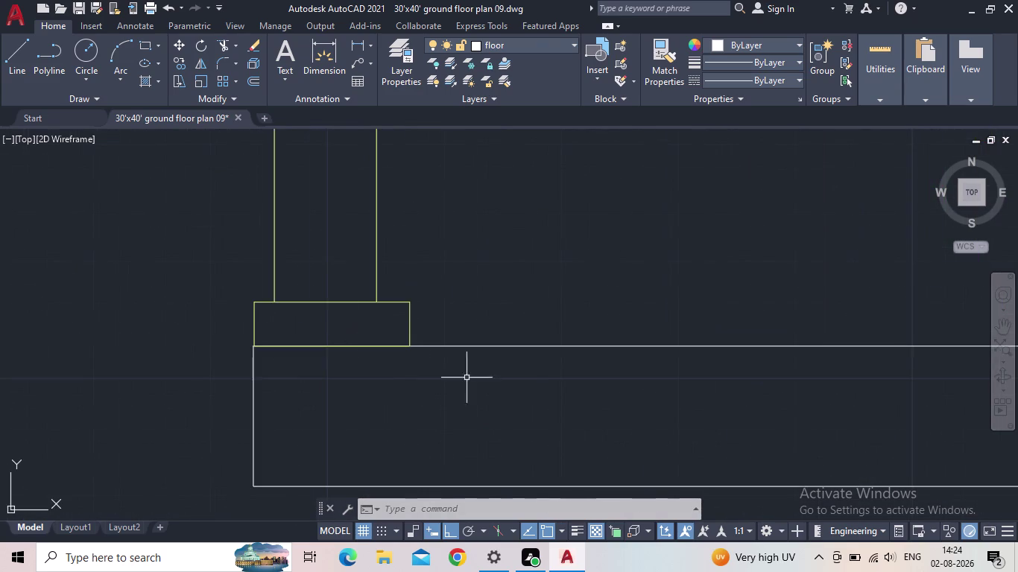
middle_drag(571, 411, 372, 367)
scroll(down, 3)
scroll(down, 3)
middle_drag(614, 323, 467, 334)
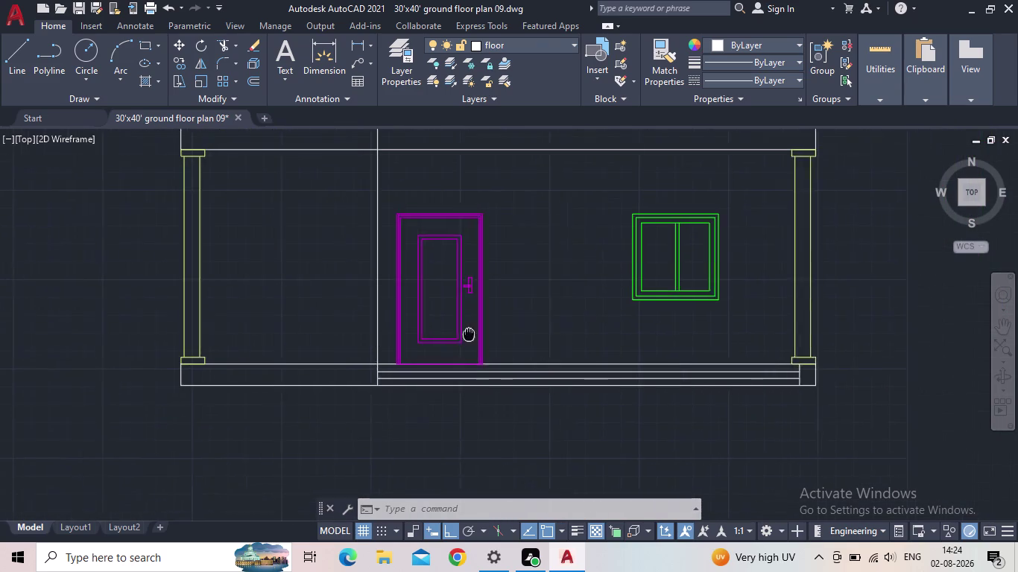
middle_drag(467, 334, 432, 345)
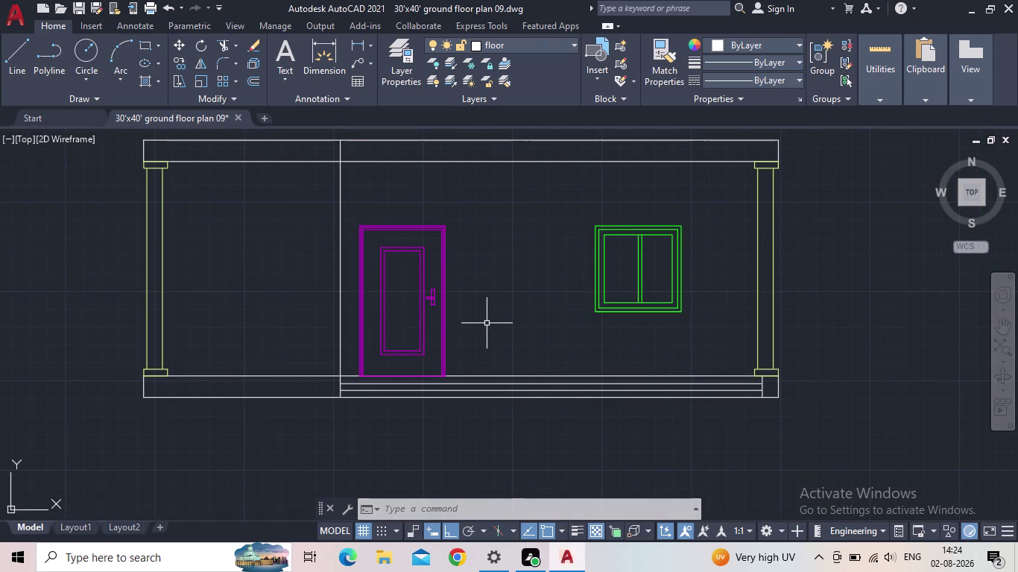
middle_drag(493, 324, 440, 388)
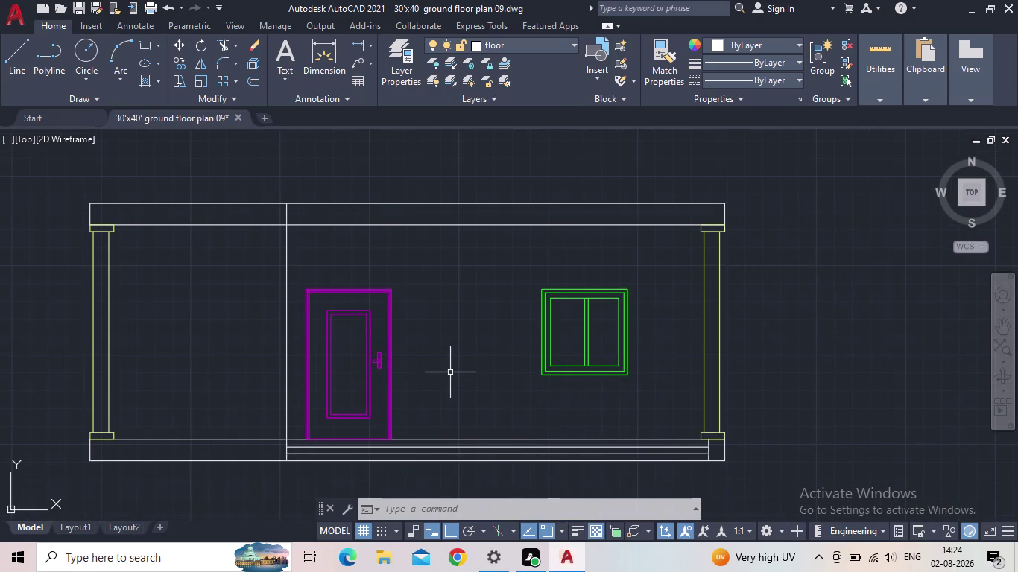
middle_drag(570, 414, 572, 416)
middle_drag(572, 416, 610, 476)
middle_drag(707, 396, 735, 349)
scroll(up, 3)
middle_drag(757, 270, 689, 274)
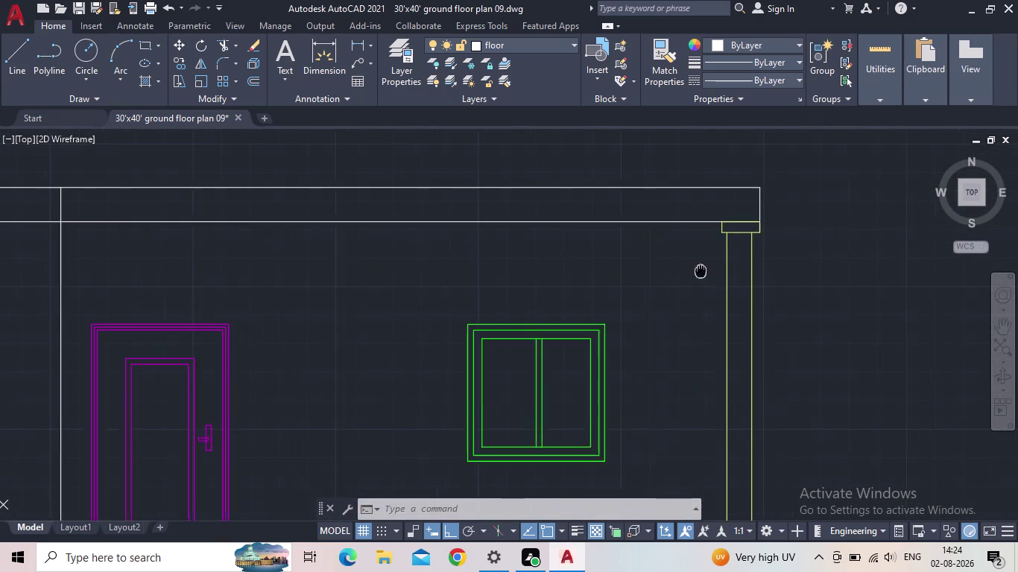
middle_drag(690, 274, 688, 274)
scroll(up, 3)
Try a 2" offset on the right column's left edge, then cancel it.
key(o)
key(Return)
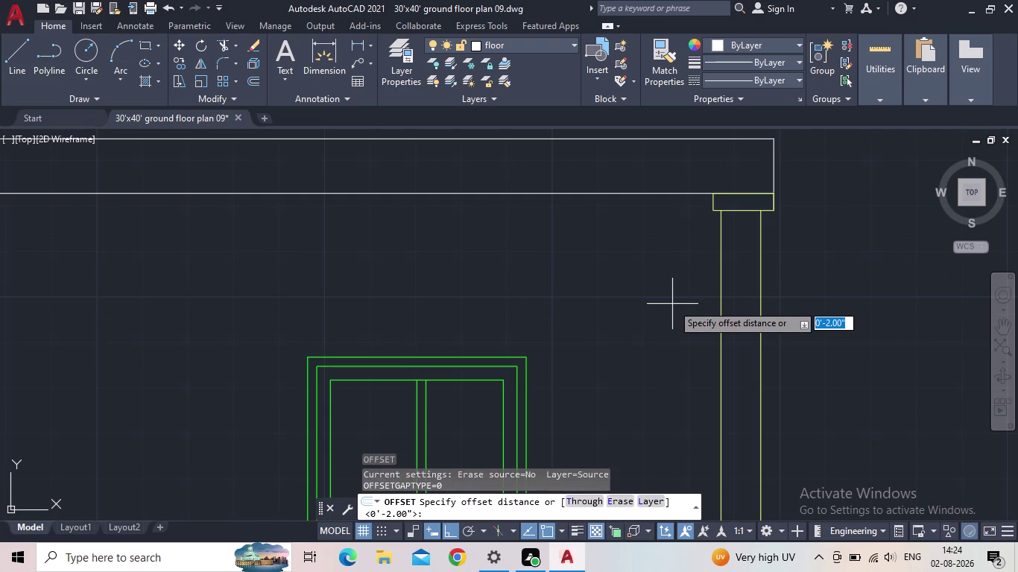
text(2")
key(Return)
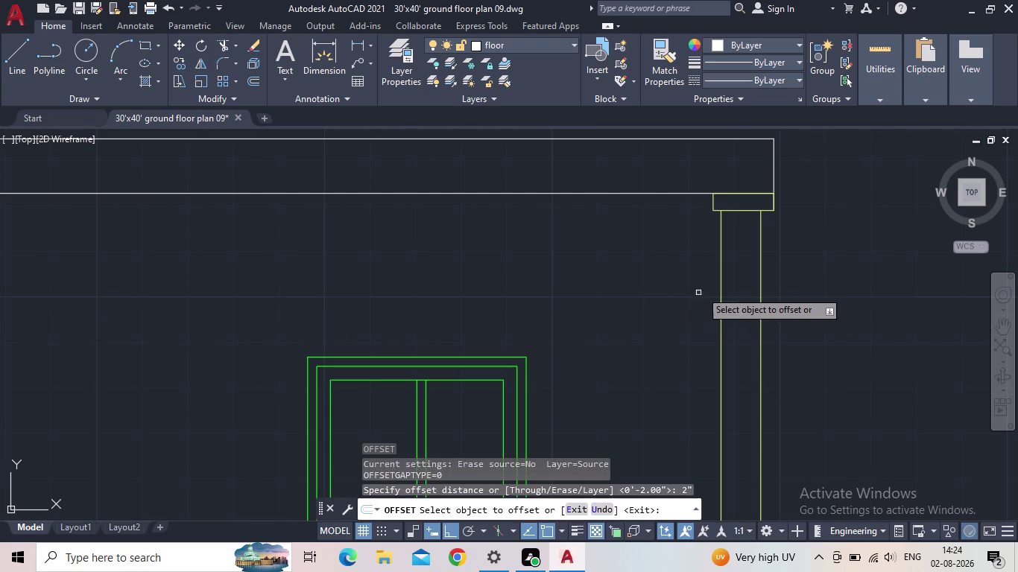
drag(720, 274, 732, 272)
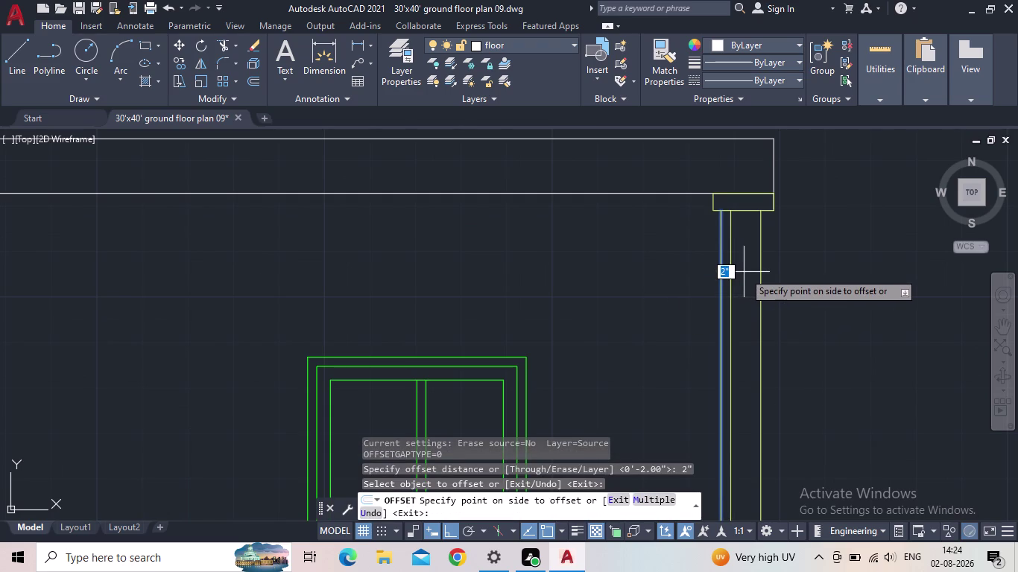
key(Escape)
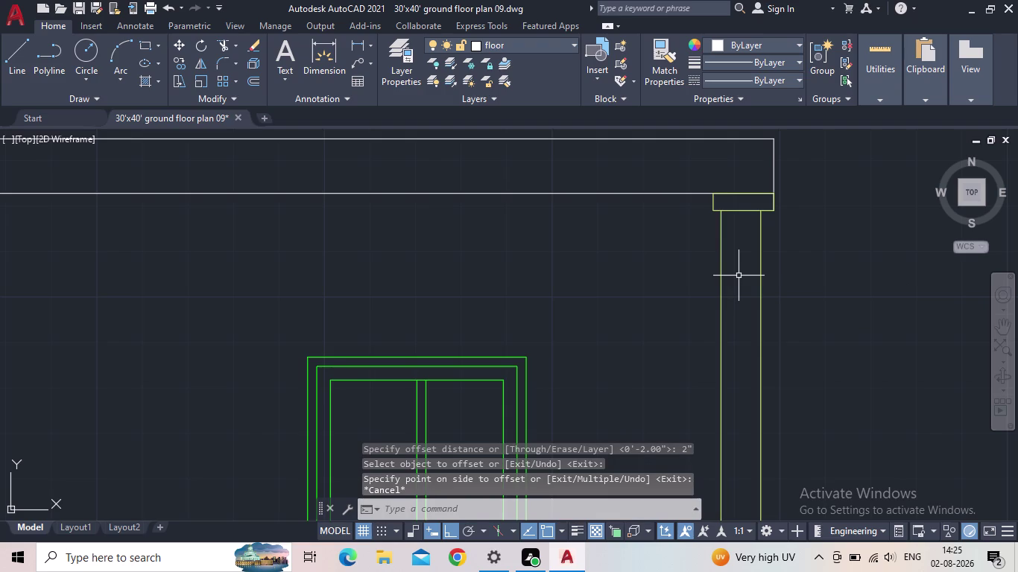
click(739, 276)
Offset both vertical edges of the right column 1" inward.
key(o)
key(Return)
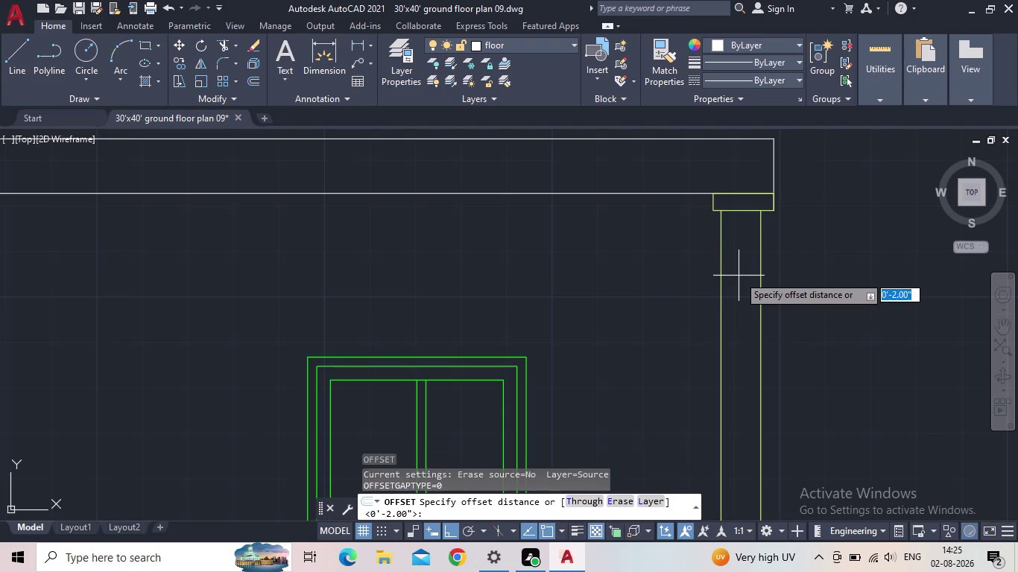
text(1")
key(Return)
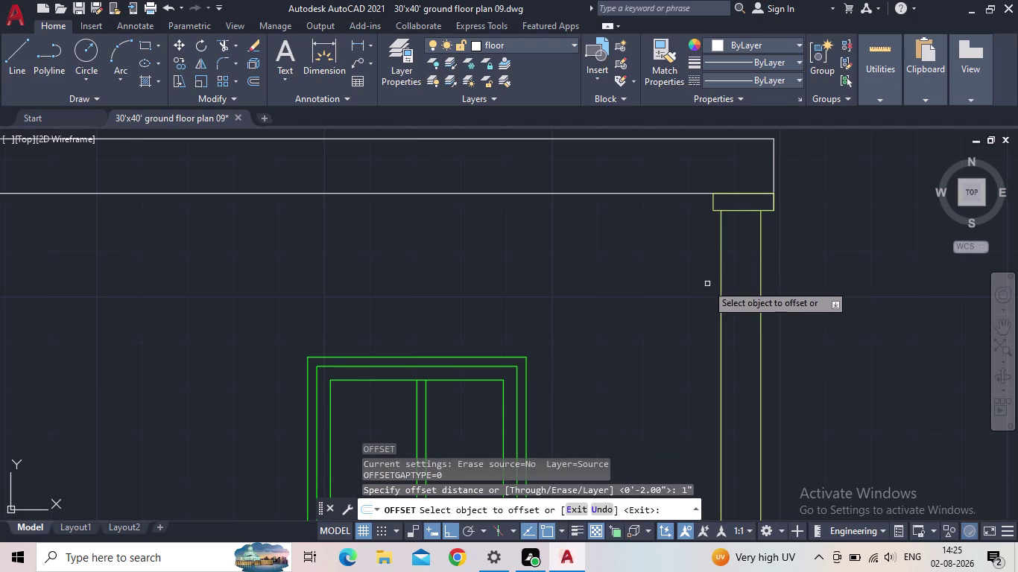
click(721, 286)
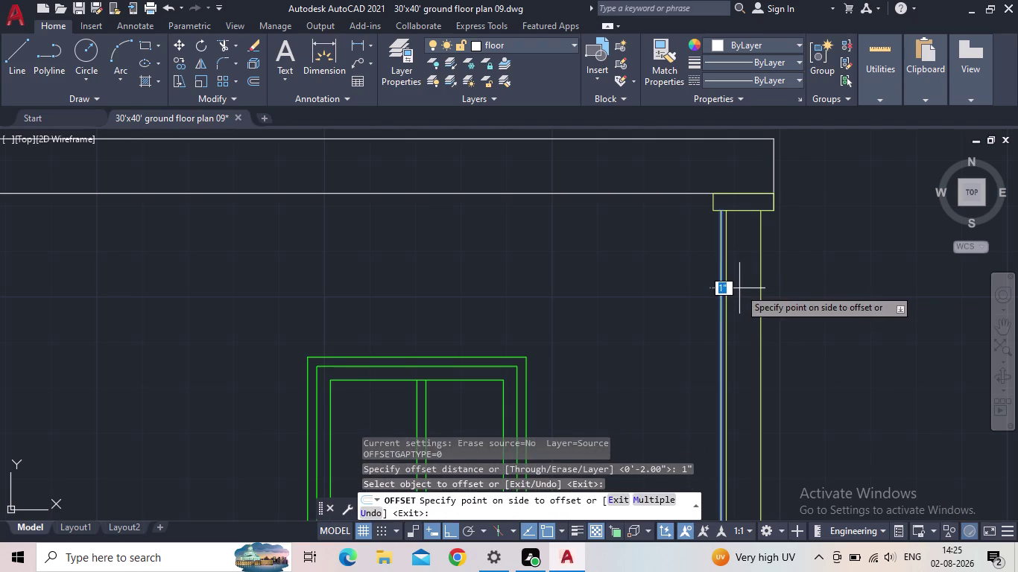
click(740, 289)
click(761, 293)
click(743, 295)
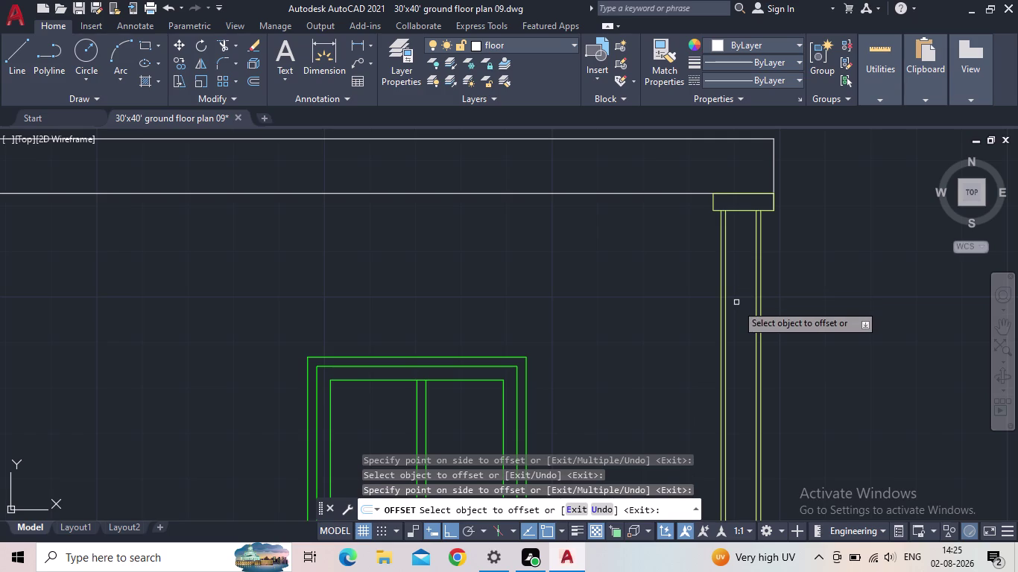
key(Escape)
middle_drag(732, 319, 735, 293)
scroll(down, 3)
scroll(up, 3)
middle_drag(751, 364, 773, 332)
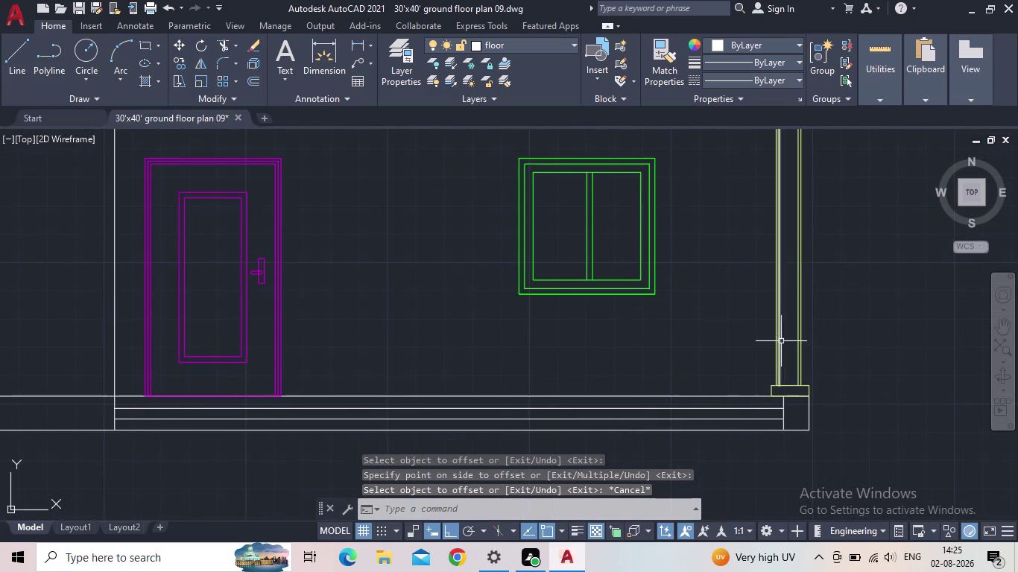
scroll(up, 3)
middle_drag(753, 393, 684, 350)
scroll(up, 3)
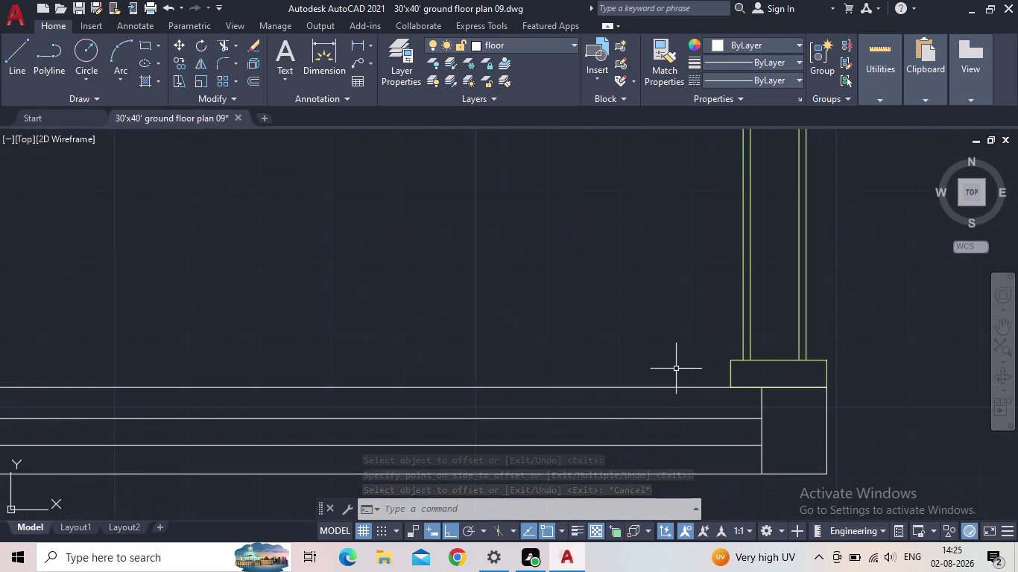
scroll(up, 3)
middle_drag(715, 356, 624, 317)
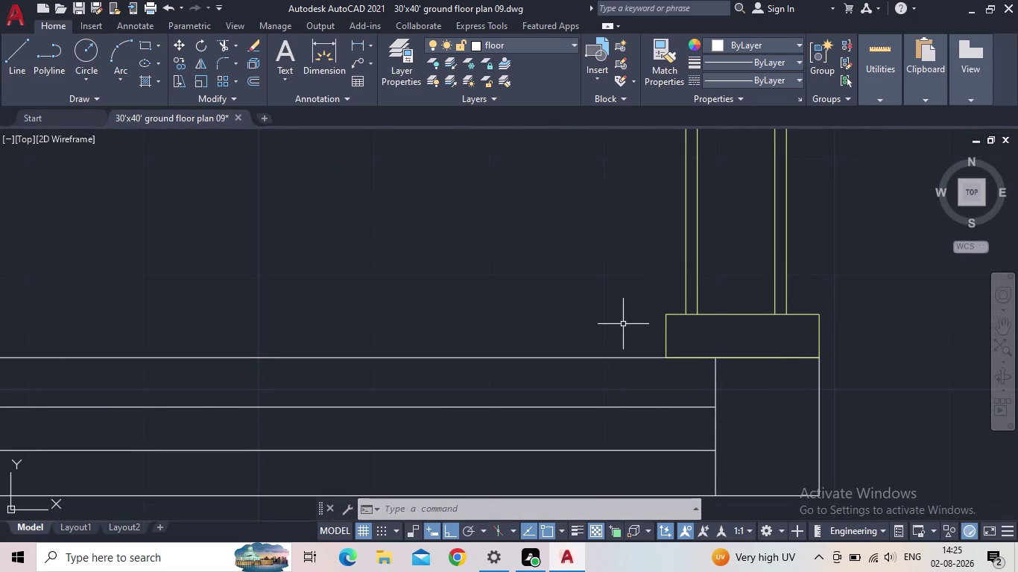
Offset the right column's base block outline 0.5" inward.
key(o)
key(Return)
text(0.5)
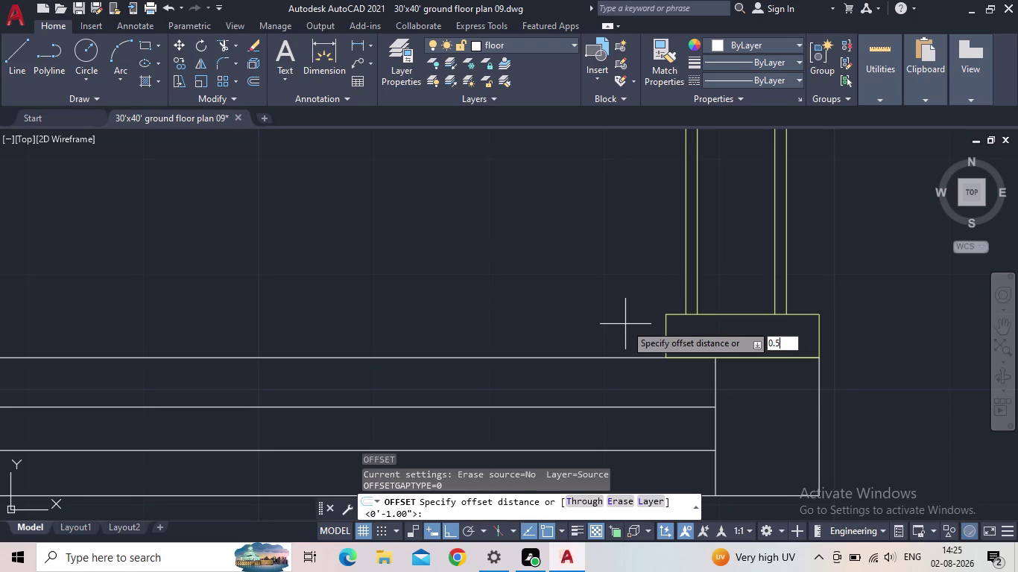
text(")
key(Return)
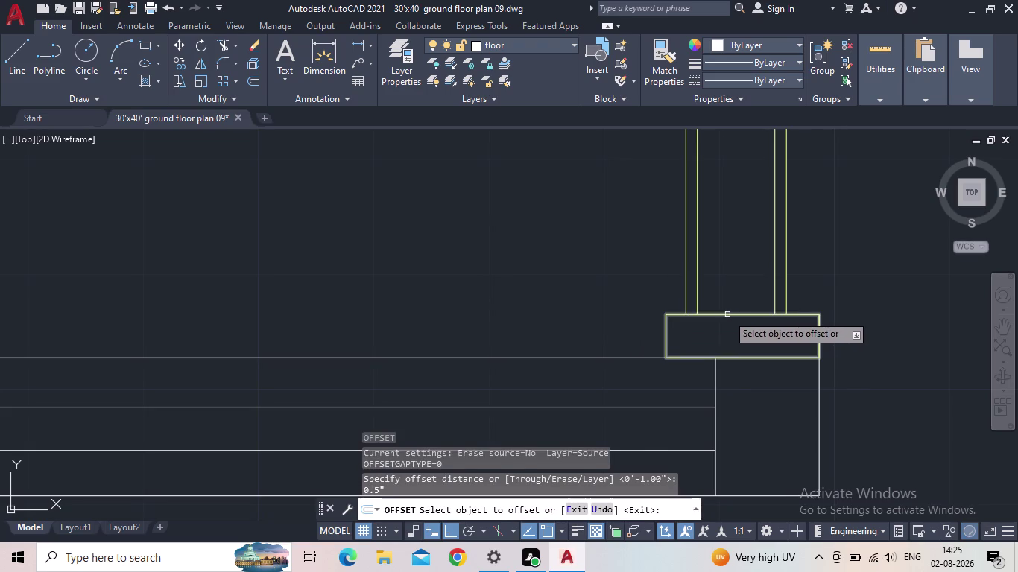
click(724, 315)
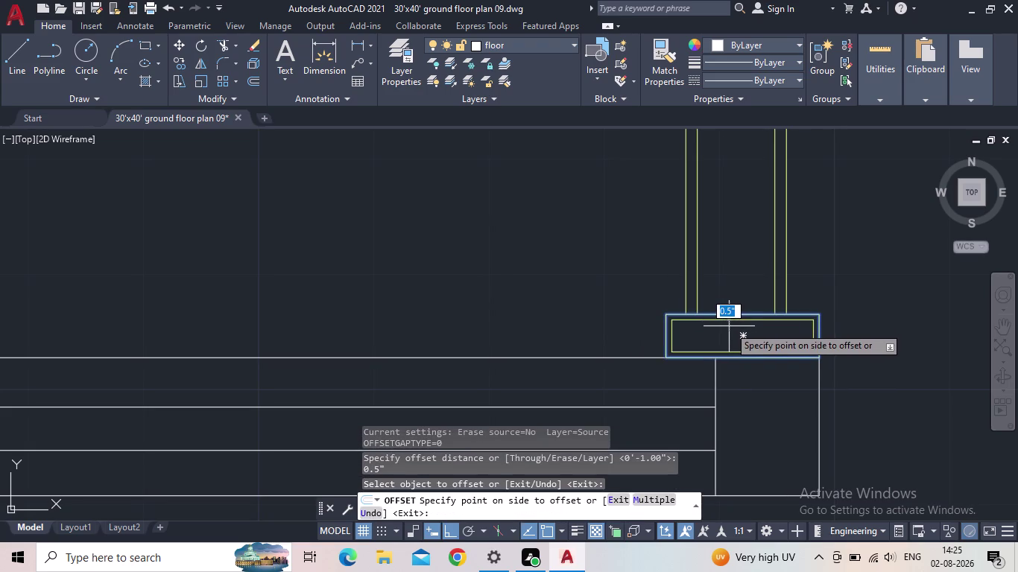
double_click(728, 325)
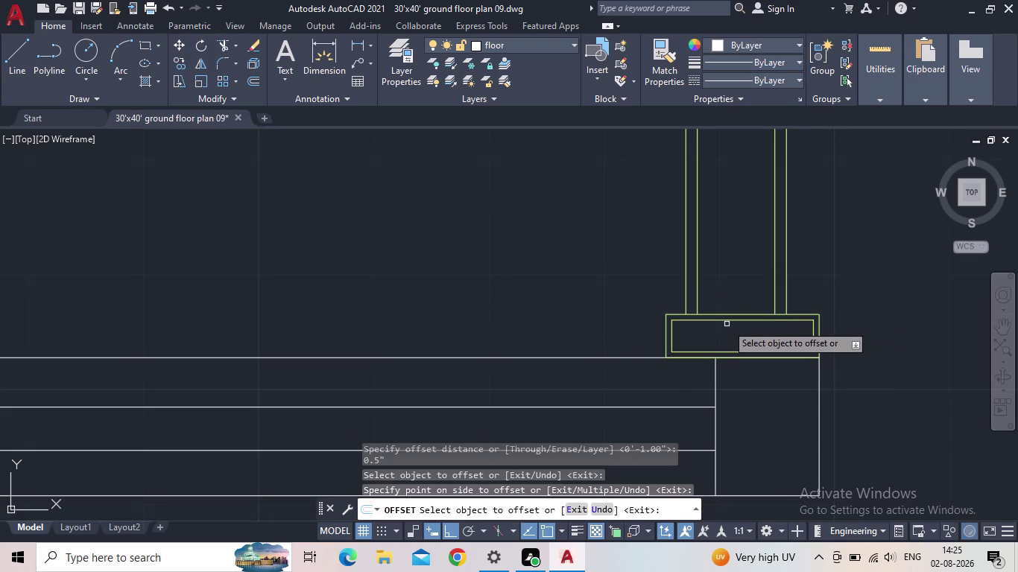
click(725, 324)
scroll(up, 3)
key(Escape)
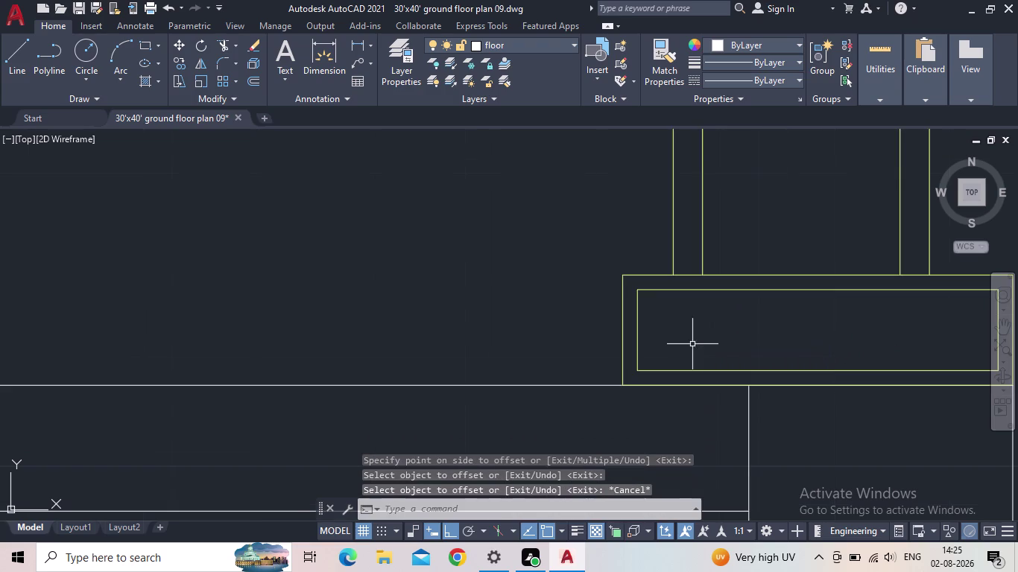
Trim the inner rectangle's left side, bottom and right side.
text(tr)
key(Return)
click(662, 327)
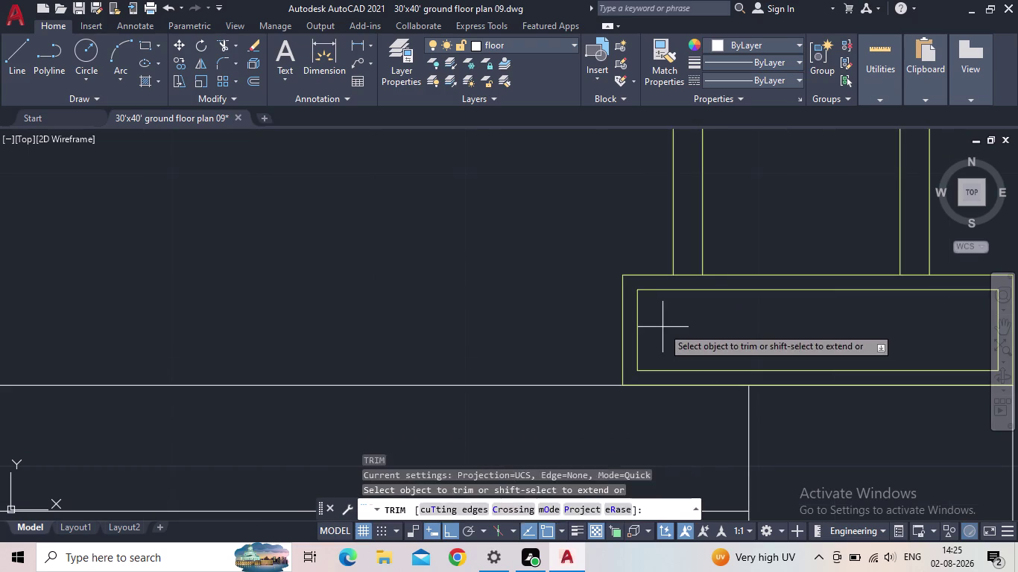
click(635, 325)
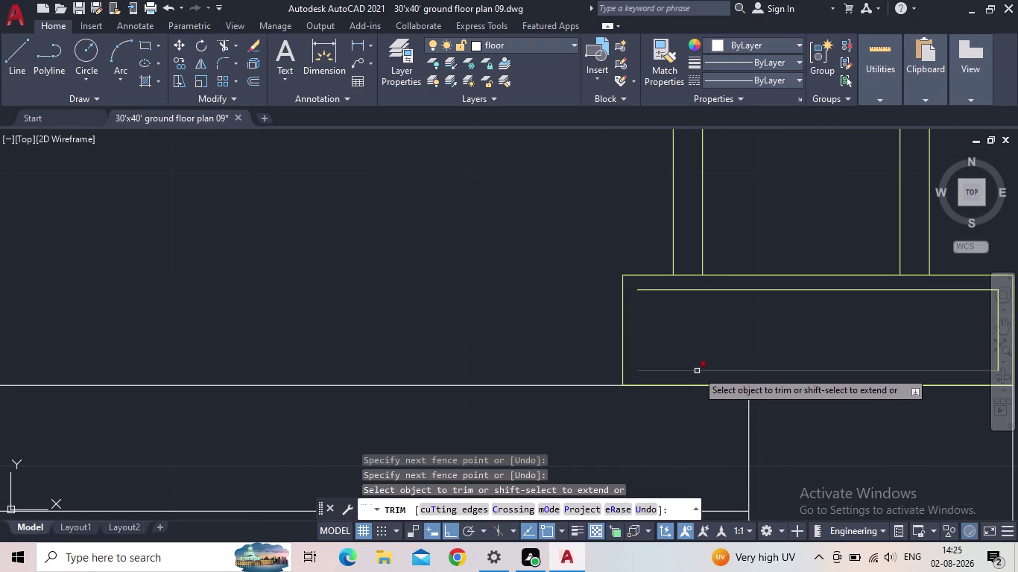
scroll(down, 3)
middle_drag(701, 362, 604, 340)
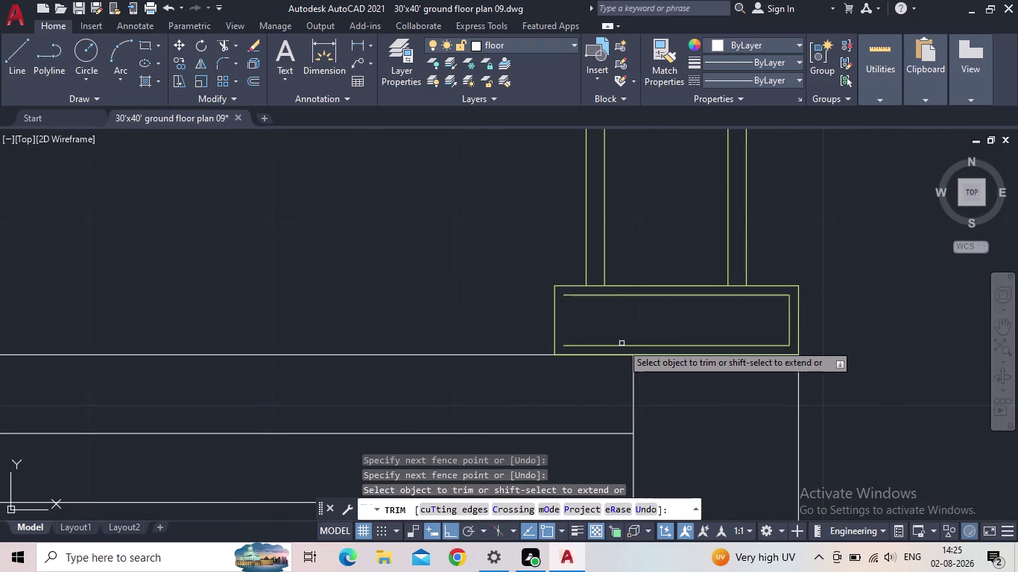
click(622, 345)
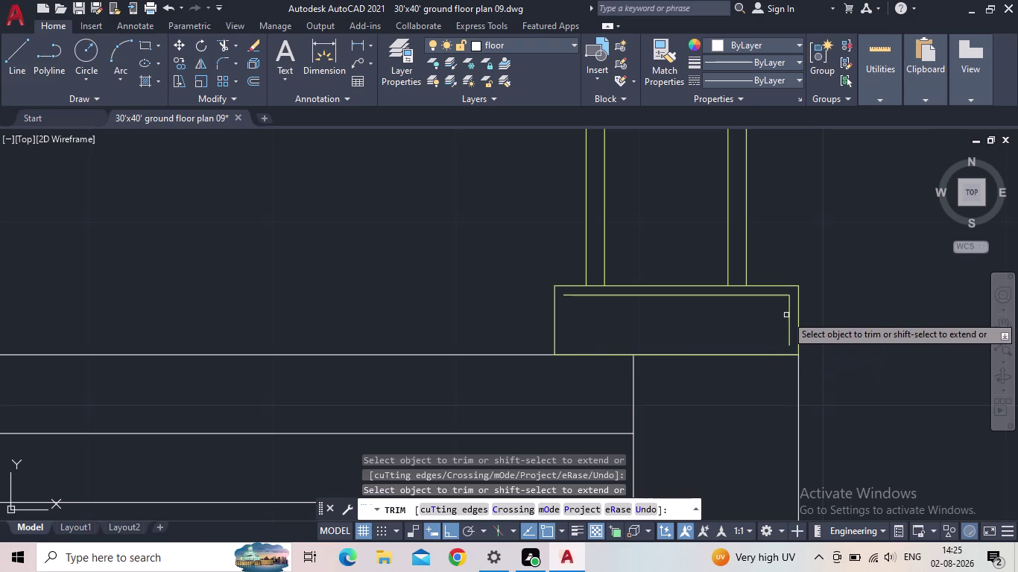
click(790, 314)
key(Escape)
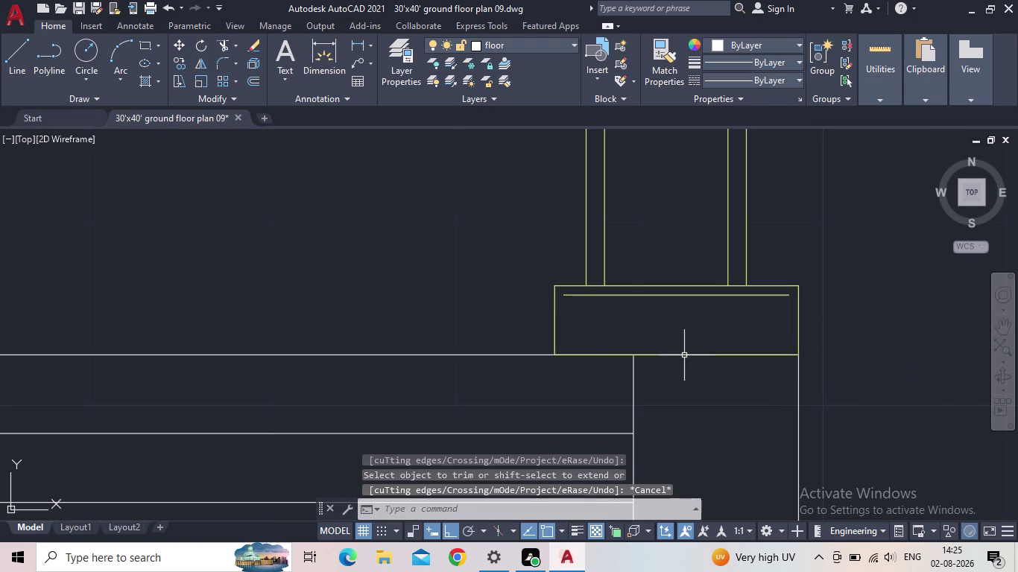
Extend the remaining top band line to both edges of the base block.
key(e)
key(x)
key(space)
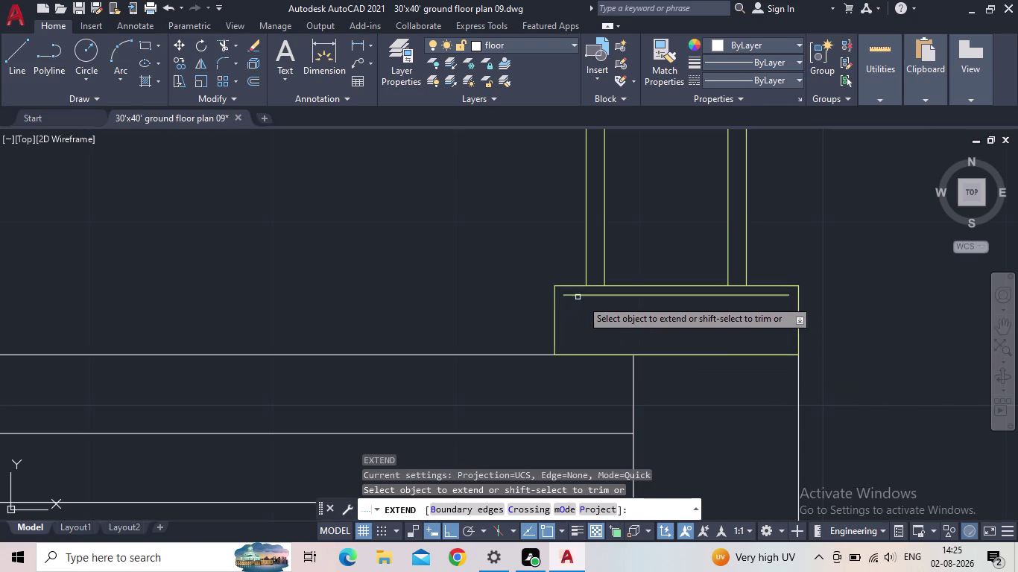
click(577, 293)
click(767, 297)
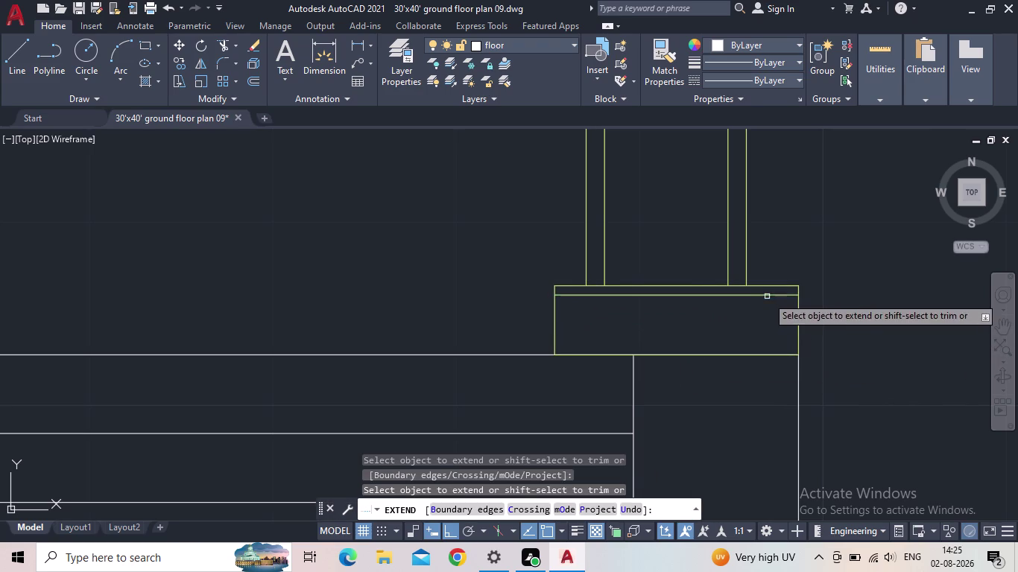
key(Escape)
scroll(down, 3)
middle_drag(633, 361, 726, 339)
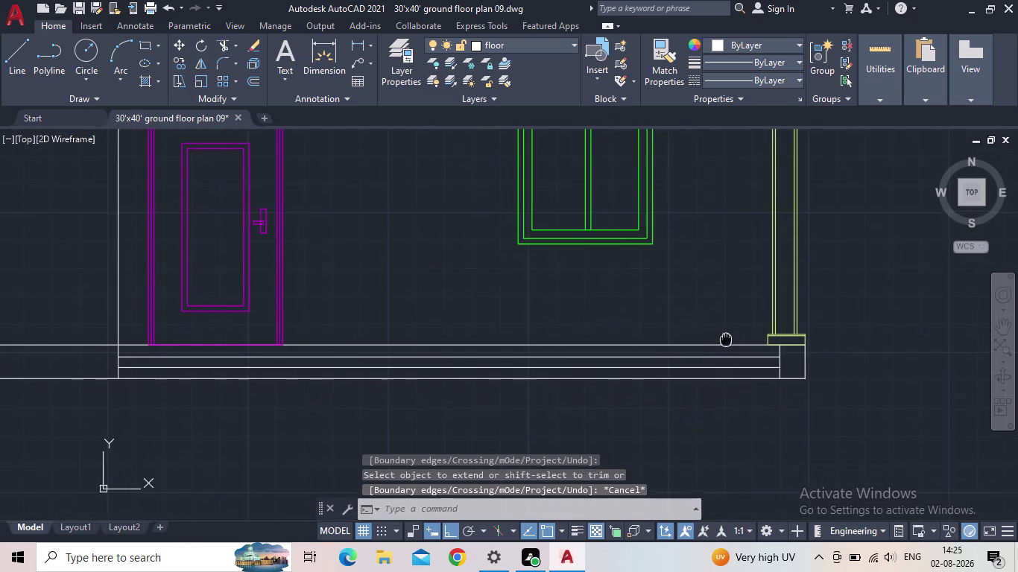
middle_drag(601, 293, 848, 315)
middle_drag(139, 331, 241, 337)
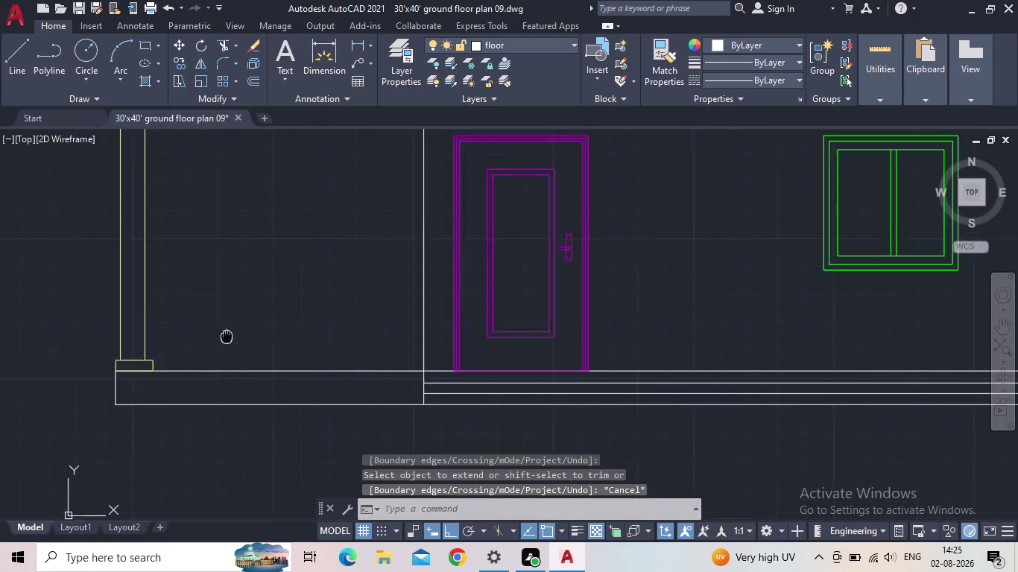
middle_drag(241, 337, 499, 304)
scroll(up, 3)
scroll(up, 3)
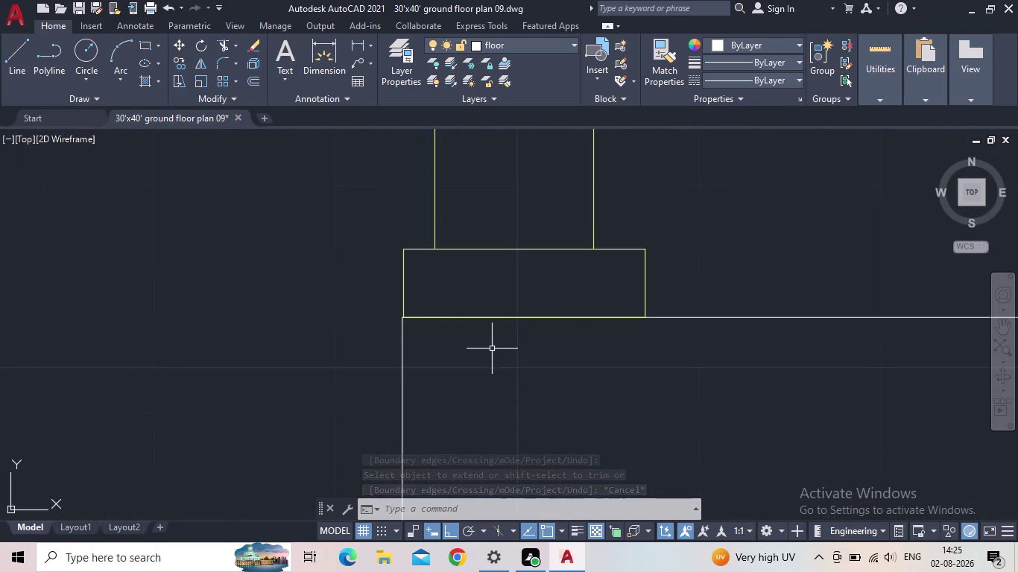
Offset the left column's base block outline 0.5" inward.
key(Escape)
key(o)
key(Return)
key(5)
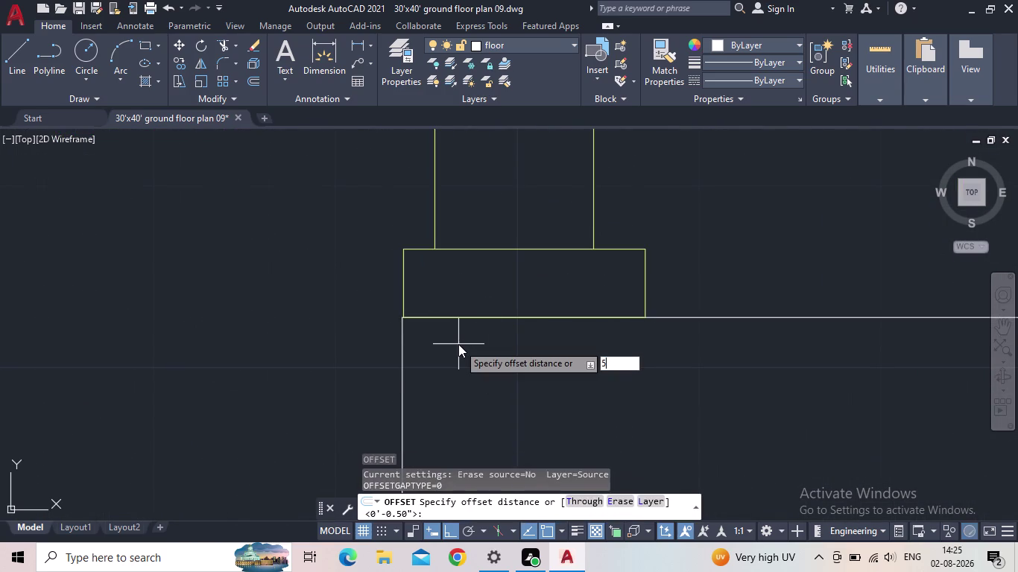
key(BackSpace)
key(period)
key(BackSpace)
text(0.5")
key(Return)
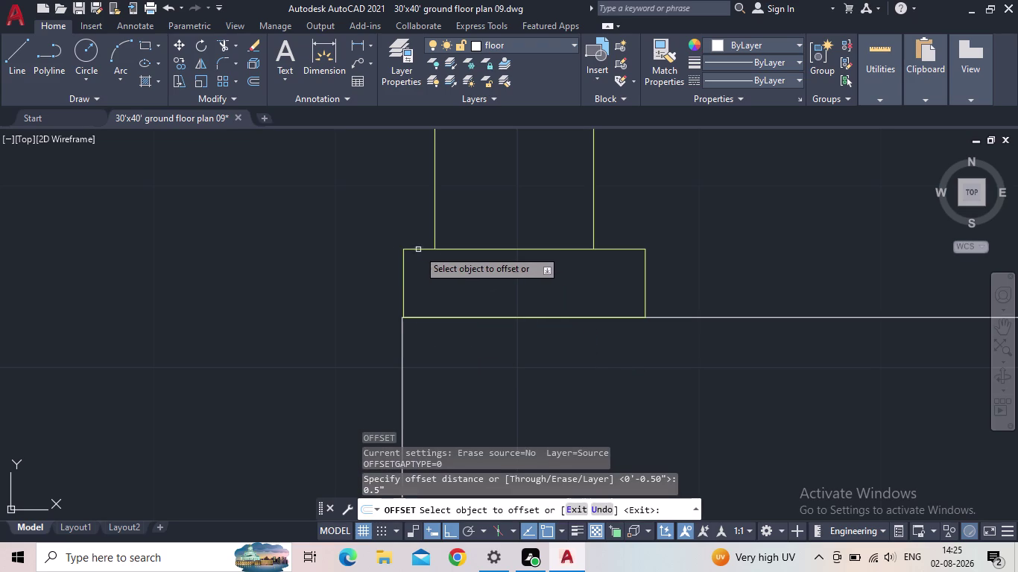
click(419, 250)
click(447, 267)
key(Escape)
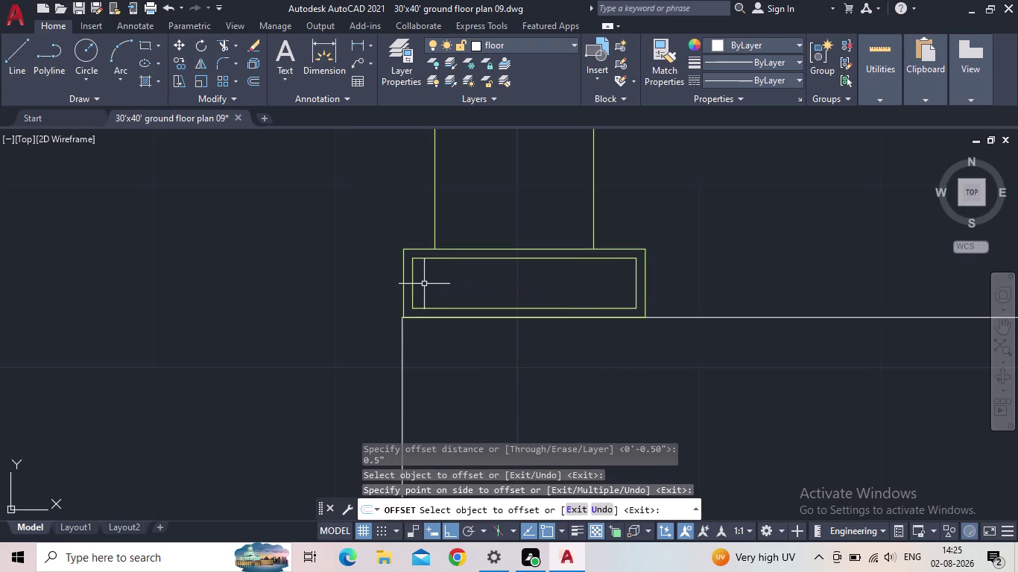
Trim the inner rectangle's bottom, left and right sides.
key(t)
key(r)
key(space)
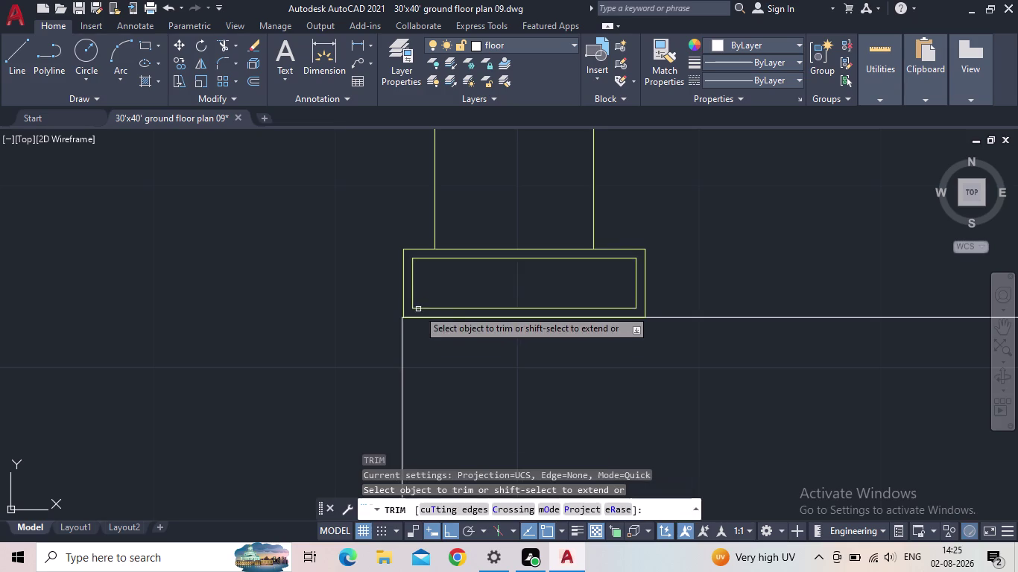
click(413, 293)
click(431, 309)
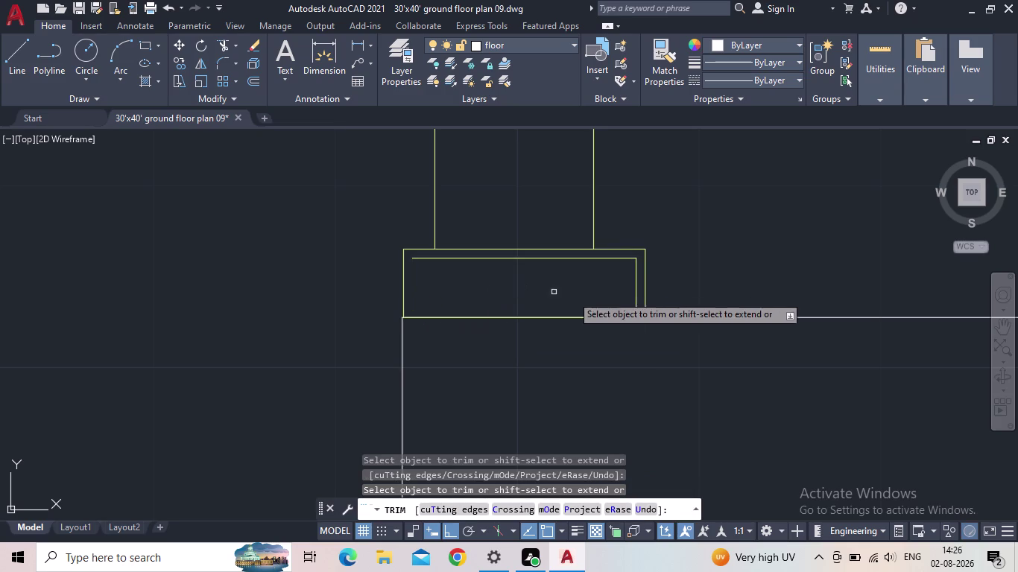
click(635, 296)
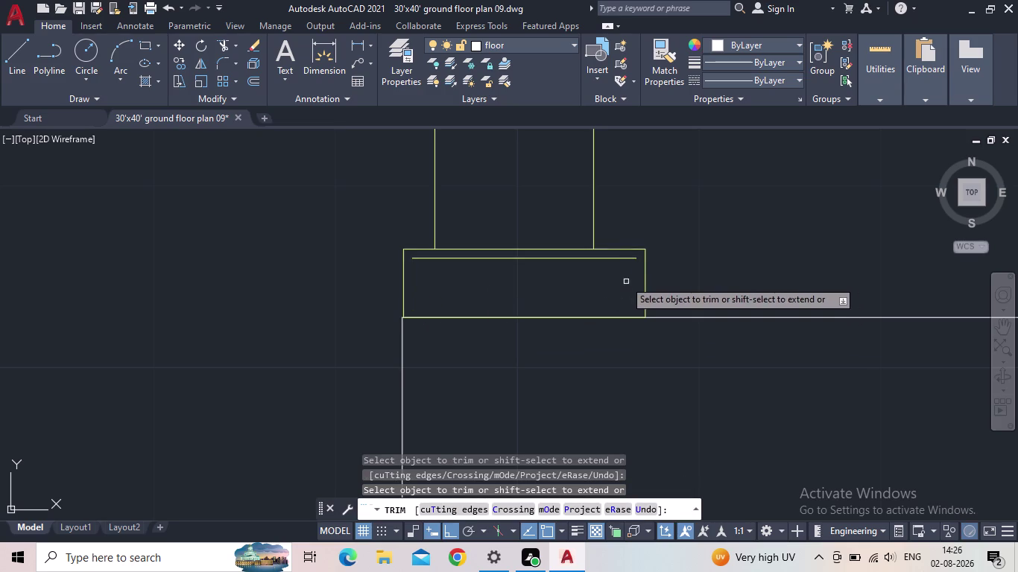
key(Escape)
Extend the remaining band line to the block's left and right edges.
key(e)
key(x)
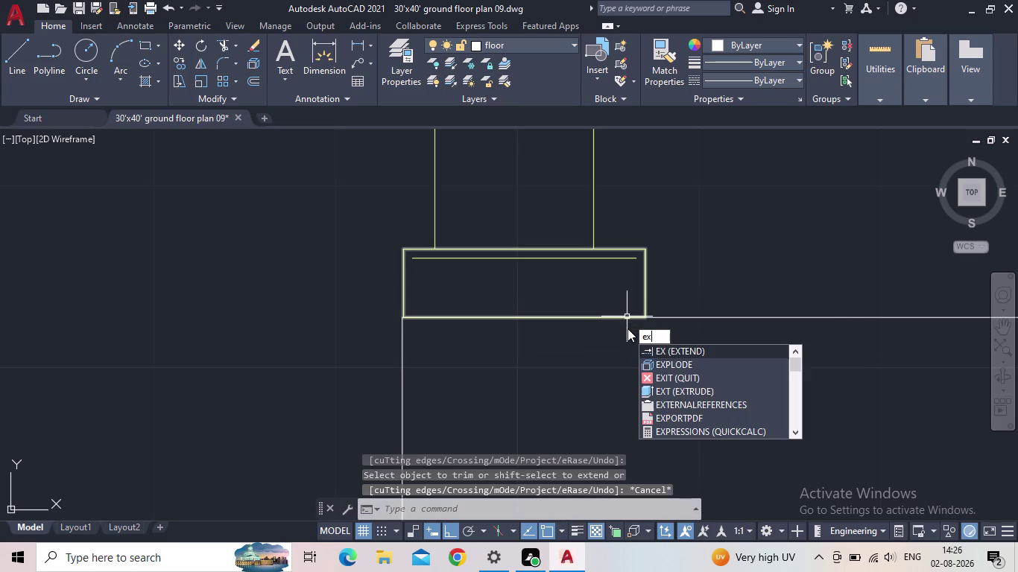
click(673, 345)
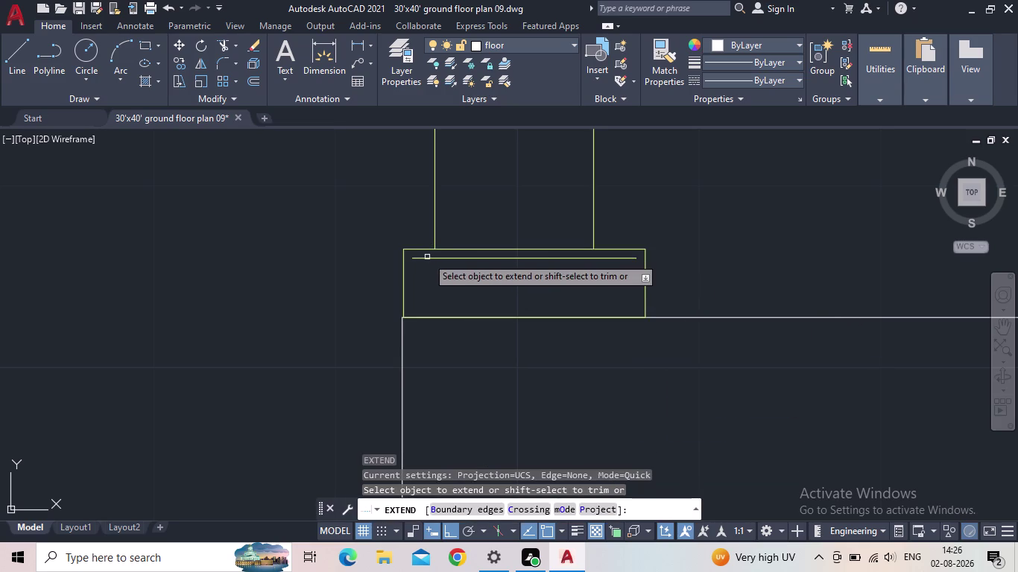
click(427, 258)
click(622, 259)
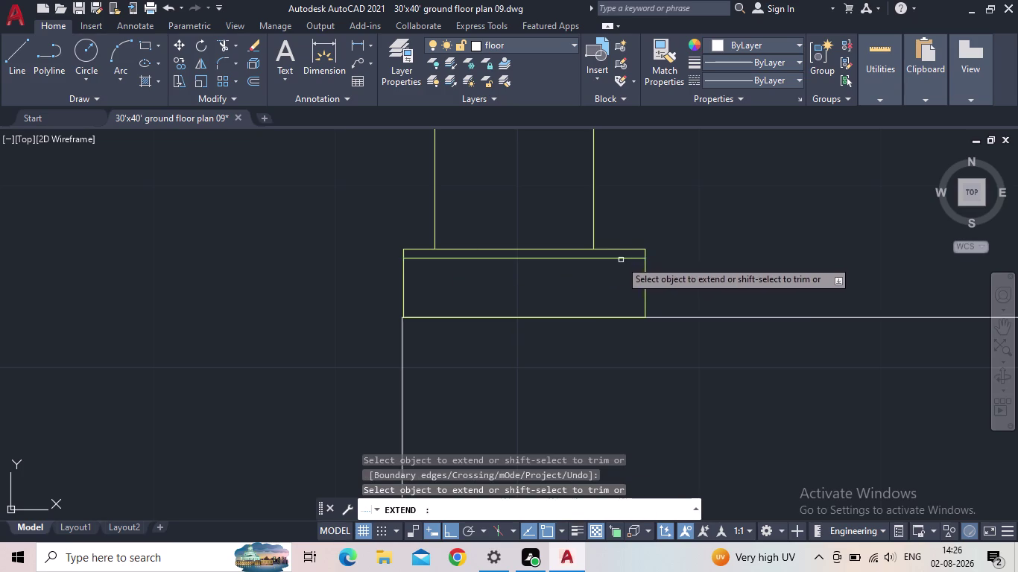
key(Escape)
scroll(down, 3)
middle_drag(567, 304, 461, 310)
scroll(down, 3)
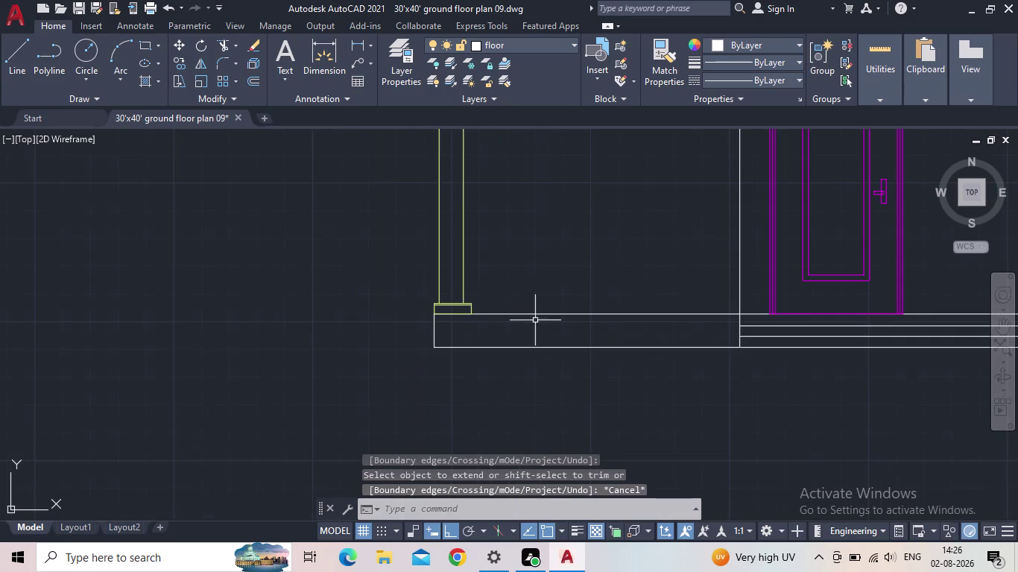
Offset the left column's two vertical edge lines 1" inward.
key(Escape)
middle_drag(607, 285, 449, 324)
scroll(down, 3)
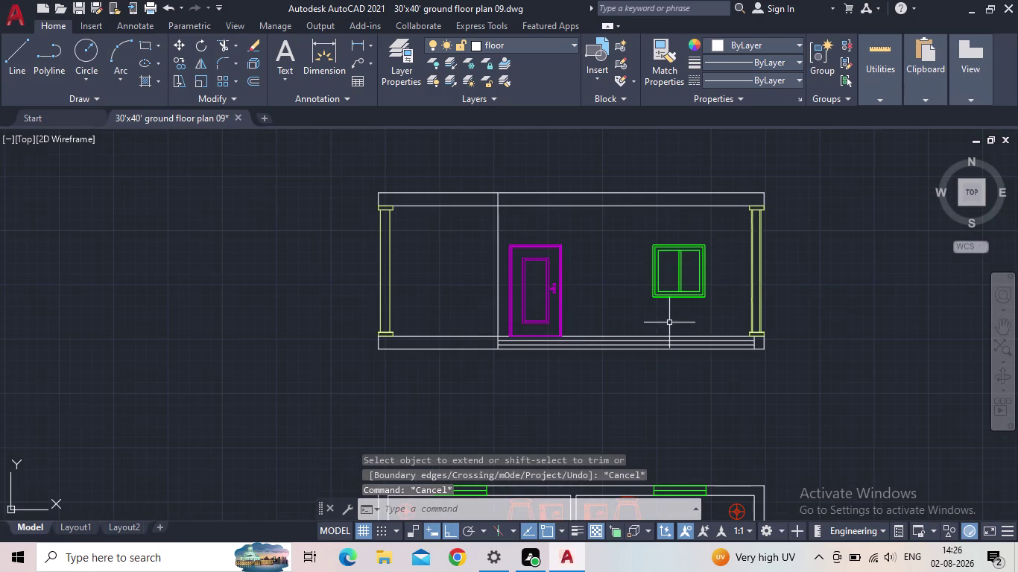
scroll(up, 3)
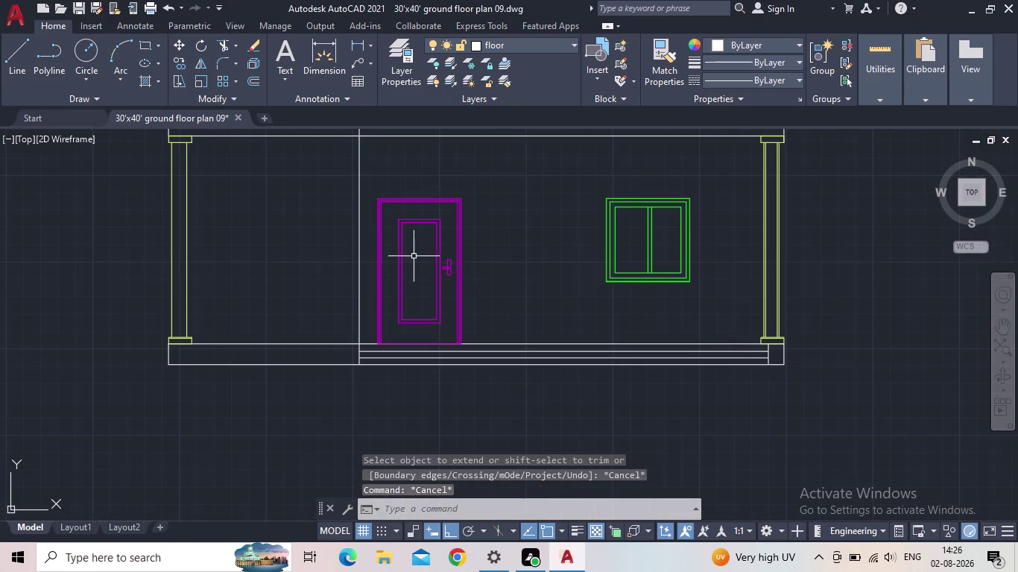
middle_drag(309, 237, 607, 341)
scroll(up, 3)
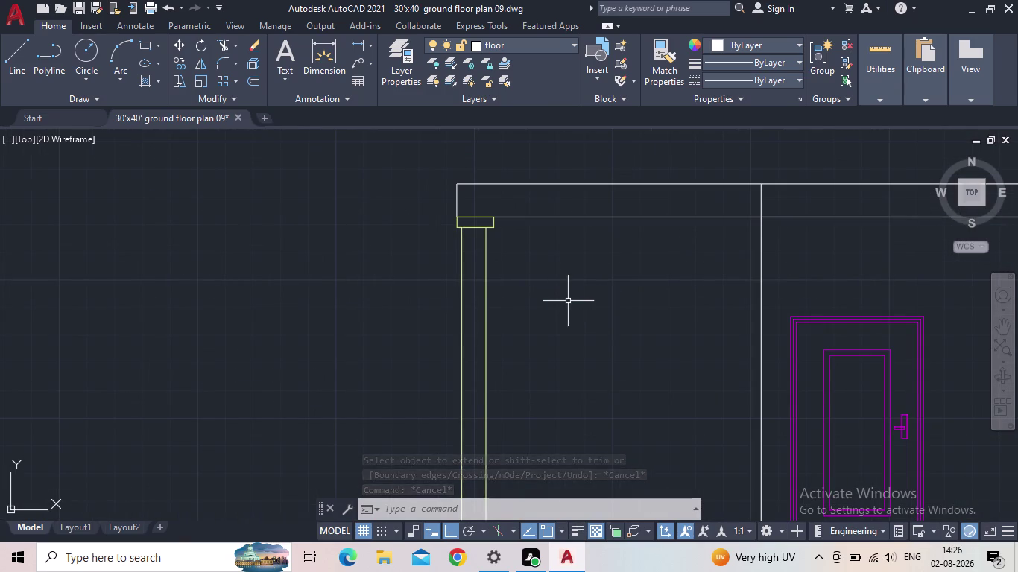
key(o)
key(Return)
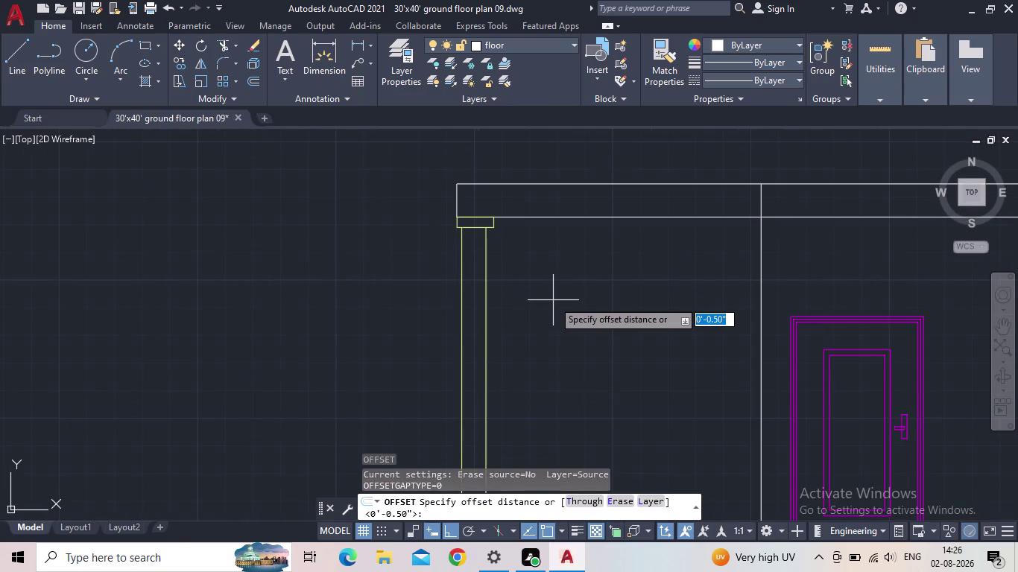
key(1)
key(shift+quotedbl)
key(Return)
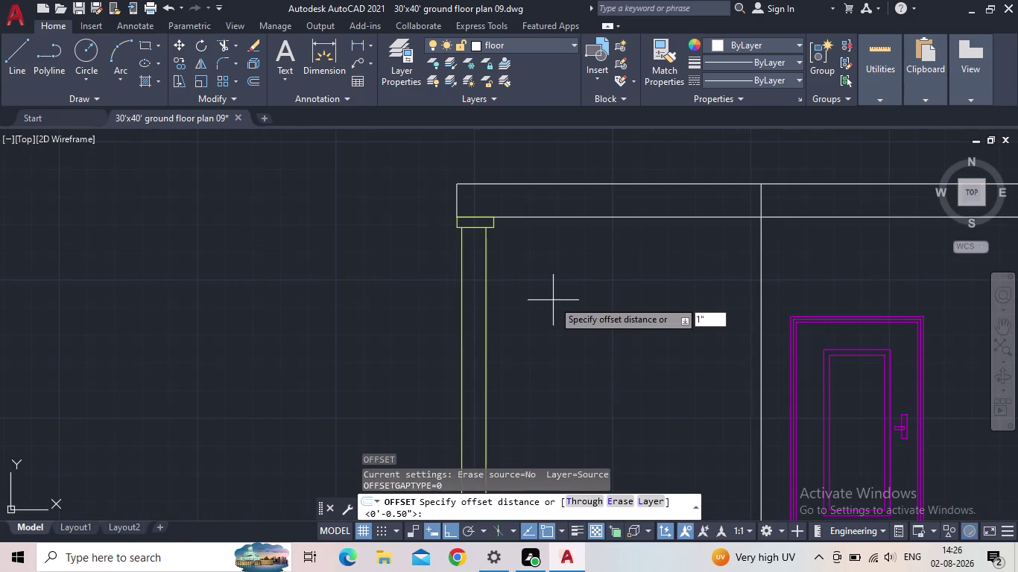
click(463, 303)
click(483, 299)
click(485, 298)
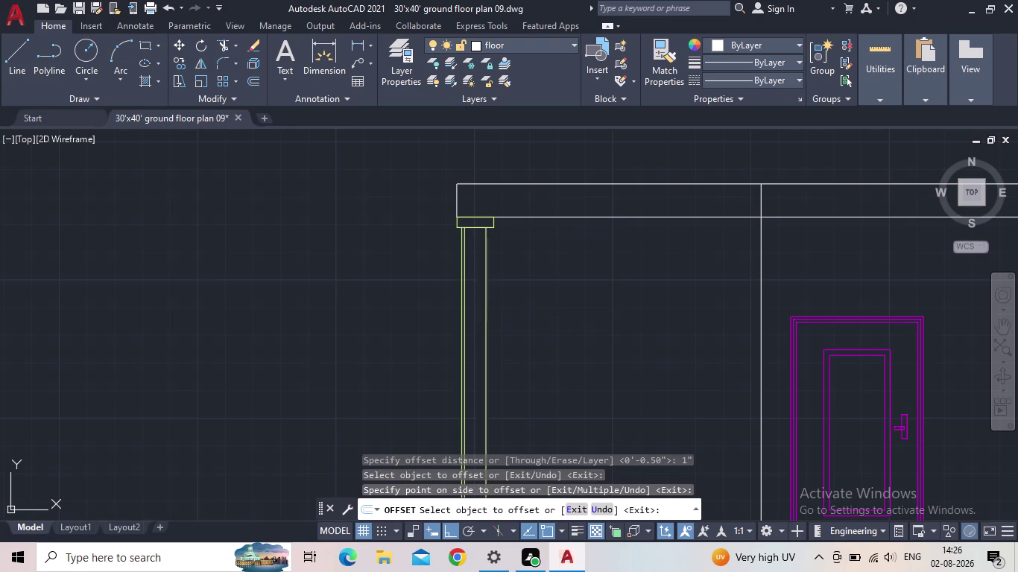
click(471, 299)
key(Escape)
Pan along the left column to check the new inner lines.
scroll(down, 3)
middle_drag(455, 341, 461, 310)
middle_drag(468, 283, 480, 243)
scroll(up, 3)
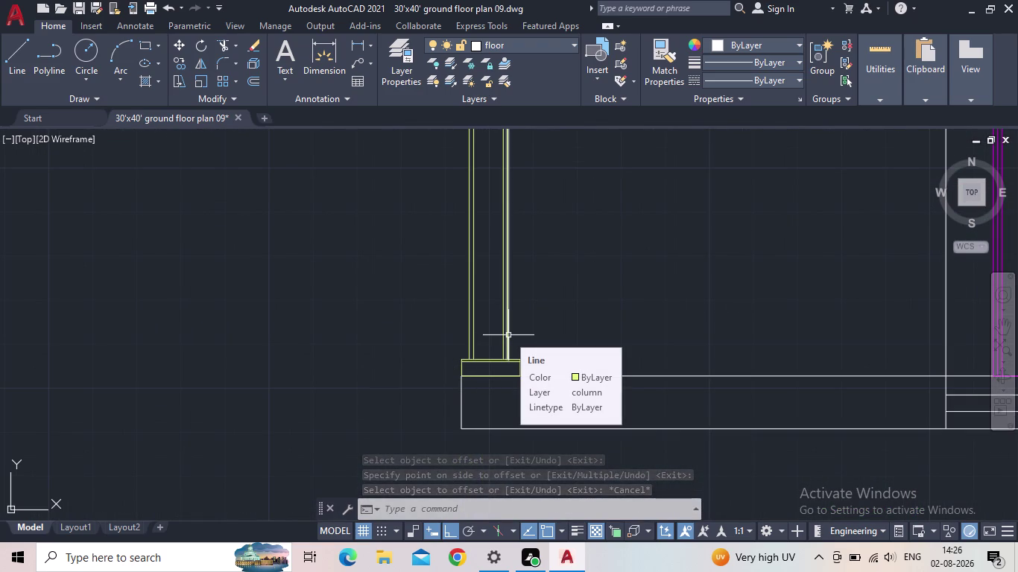
scroll(down, 3)
middle_drag(537, 320, 452, 522)
middle_drag(461, 323, 519, 212)
scroll(up, 3)
middle_click(524, 367)
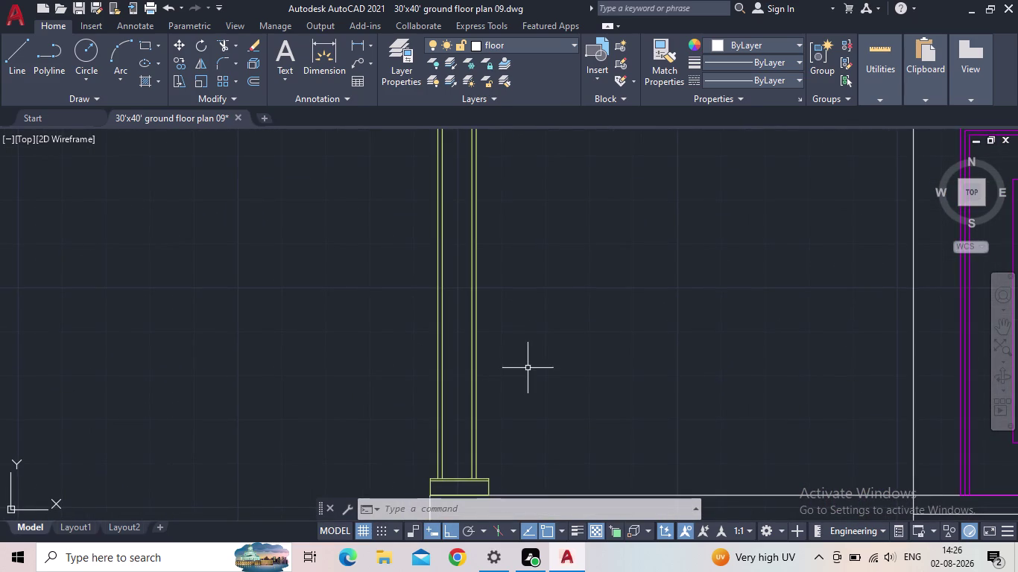
middle_drag(533, 355, 583, 534)
scroll(down, 3)
middle_drag(531, 268, 468, 391)
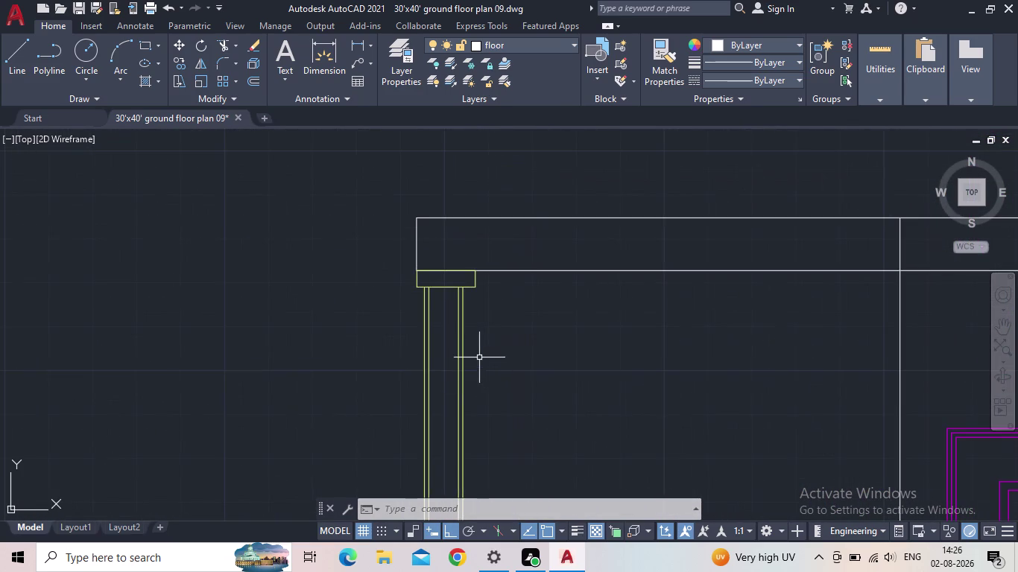
Start OFFSET with a 0.5" distance, correcting the mistyped 1" entry.
key(Escape)
scroll(up, 3)
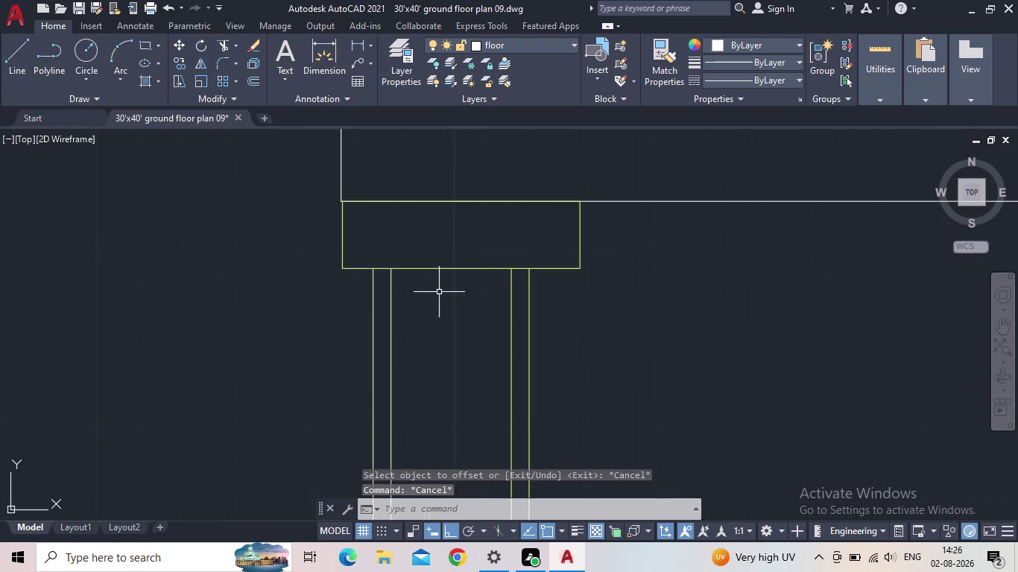
click(453, 268)
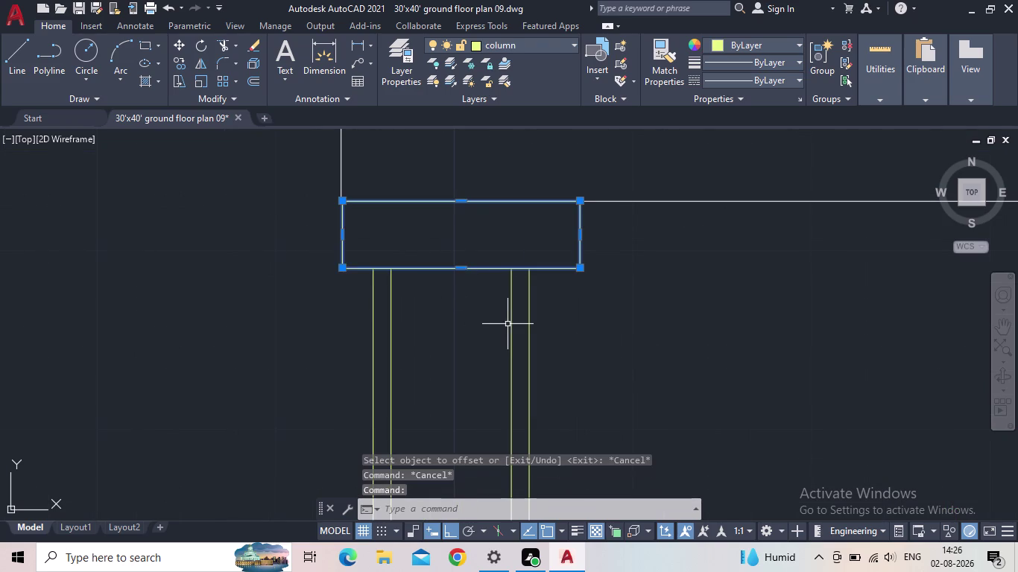
key(Escape)
key(o)
key(Return)
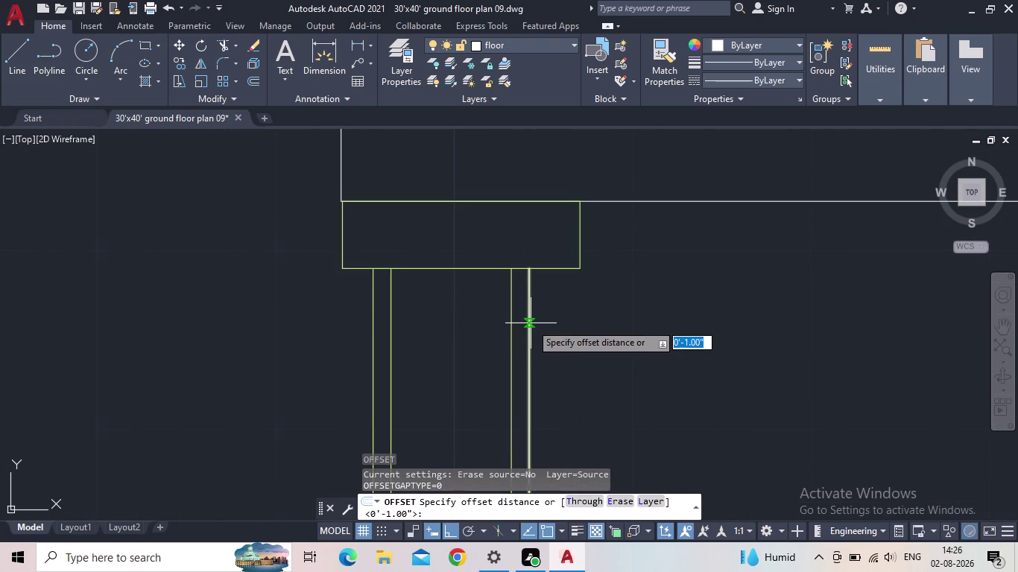
text(1"')
key(BackSpace)
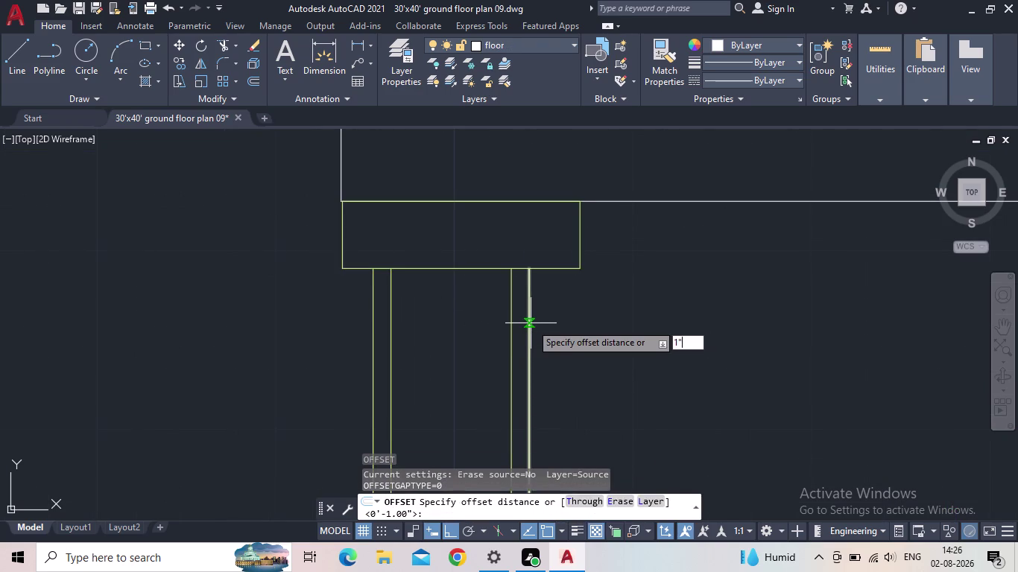
key(BackSpace)
key(BackSpace)
text(0.5)
key(shift+quotedbl)
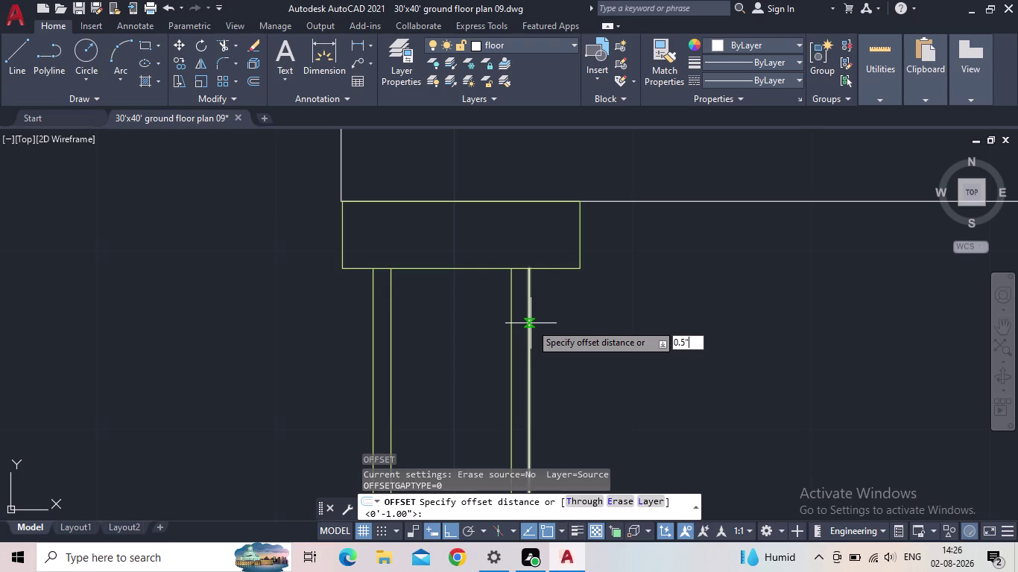
key(Return)
Offset the left capital rectangle half an inch inward.
click(445, 273)
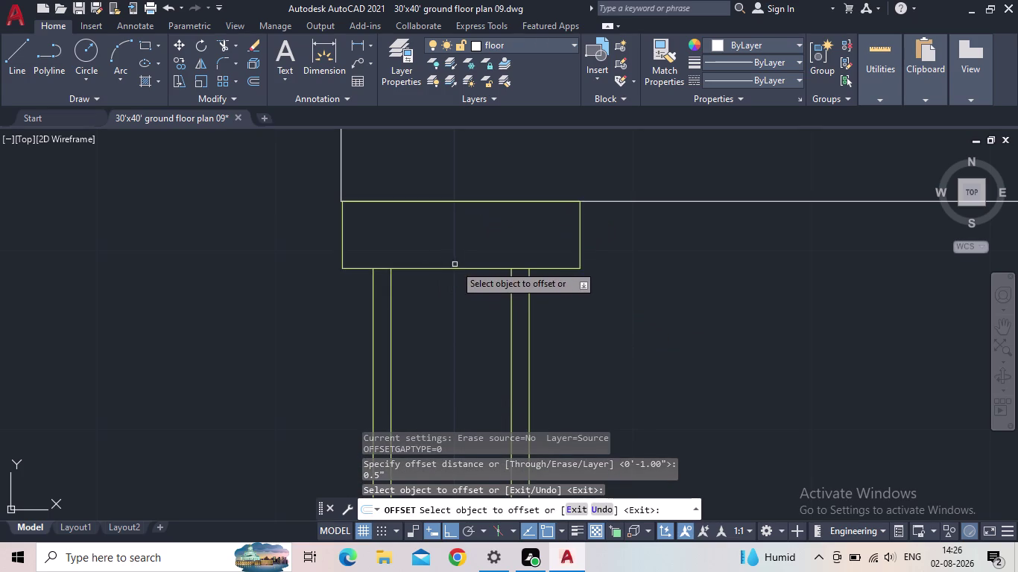
click(449, 267)
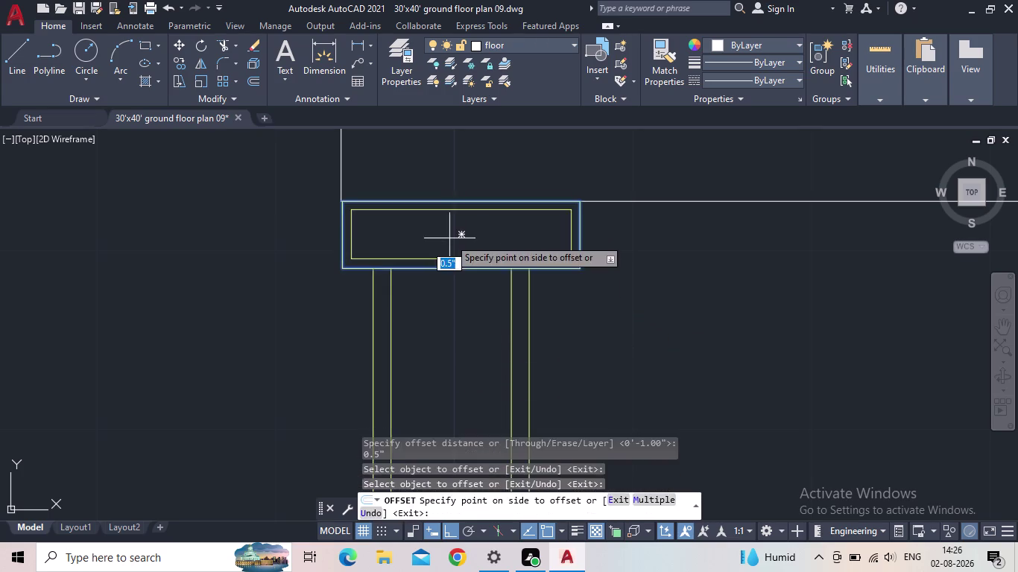
click(450, 239)
key(Escape)
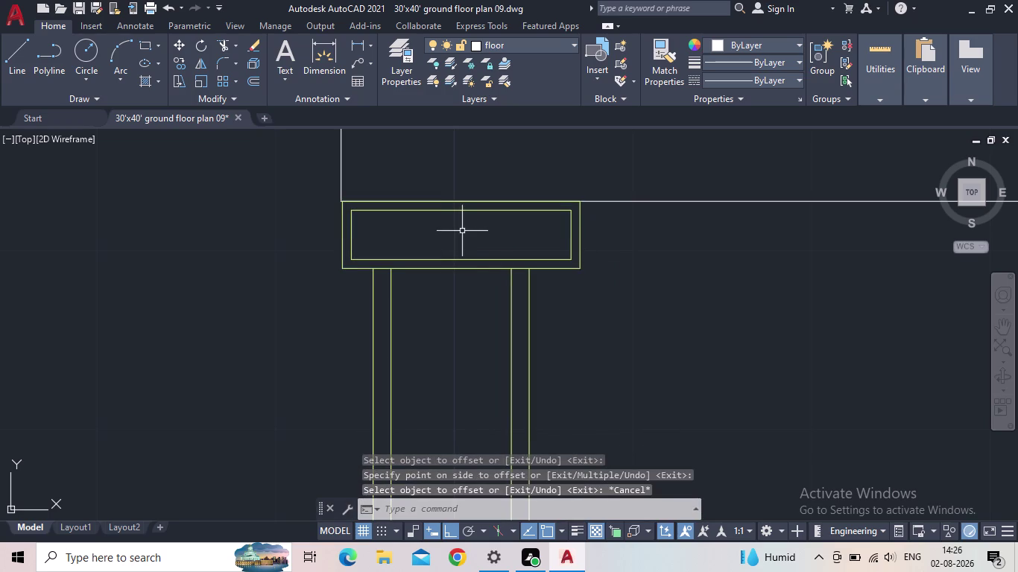
scroll(down, 3)
middle_drag(482, 254, 198, 247)
scroll(down, 3)
middle_drag(642, 252, 31, 232)
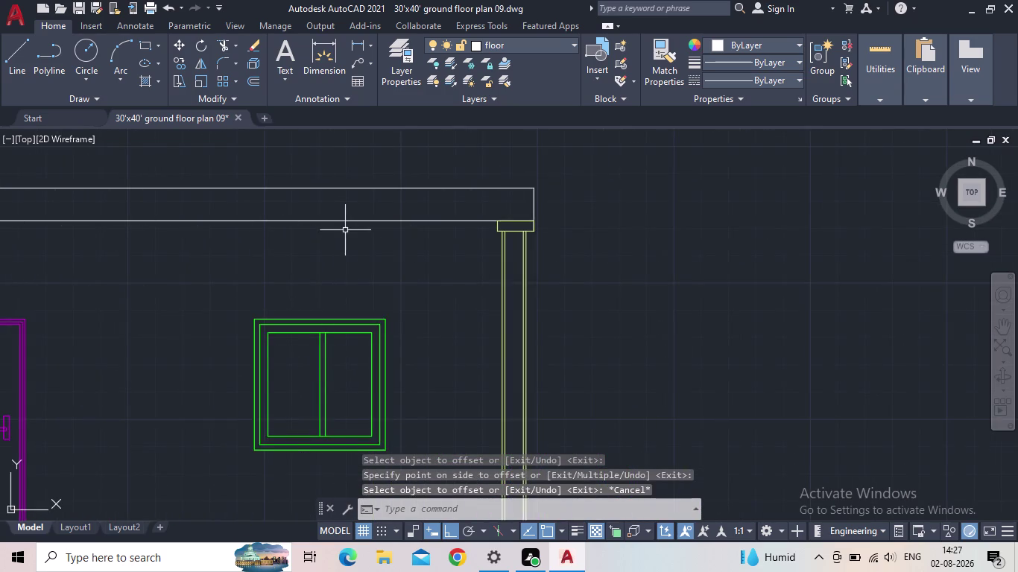
Repeat the half-inch offset inside the right column capital.
scroll(up, 3)
middle_drag(624, 231, 461, 269)
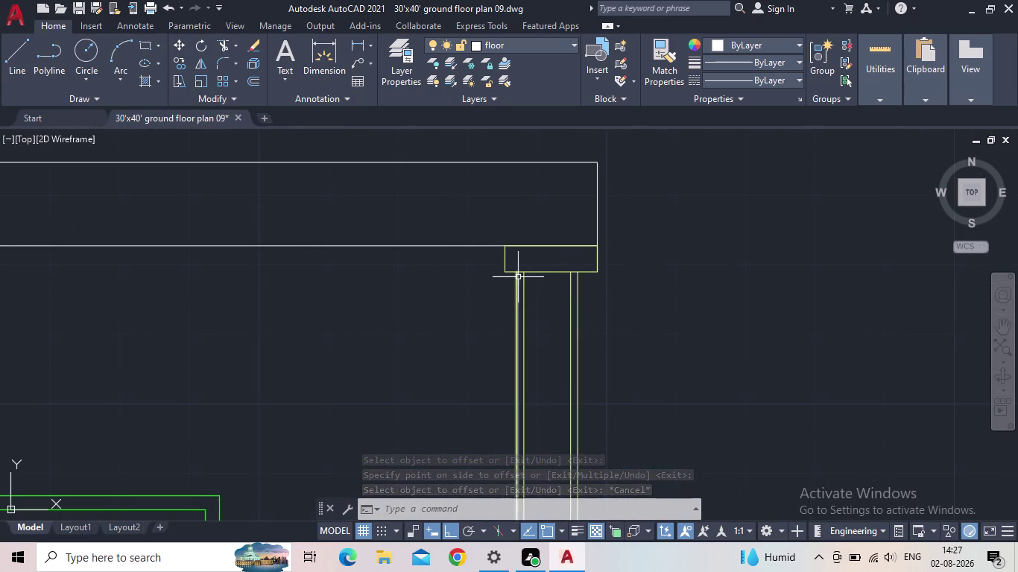
key(space)
key(space)
click(543, 272)
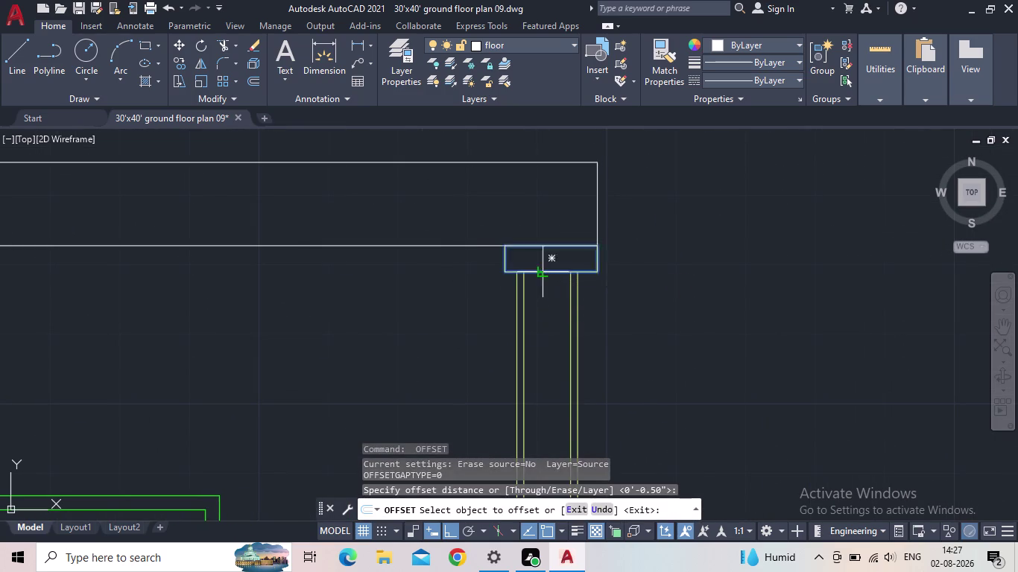
click(535, 258)
key(Escape)
Save the drawing with Quick Save.
scroll(down, 3)
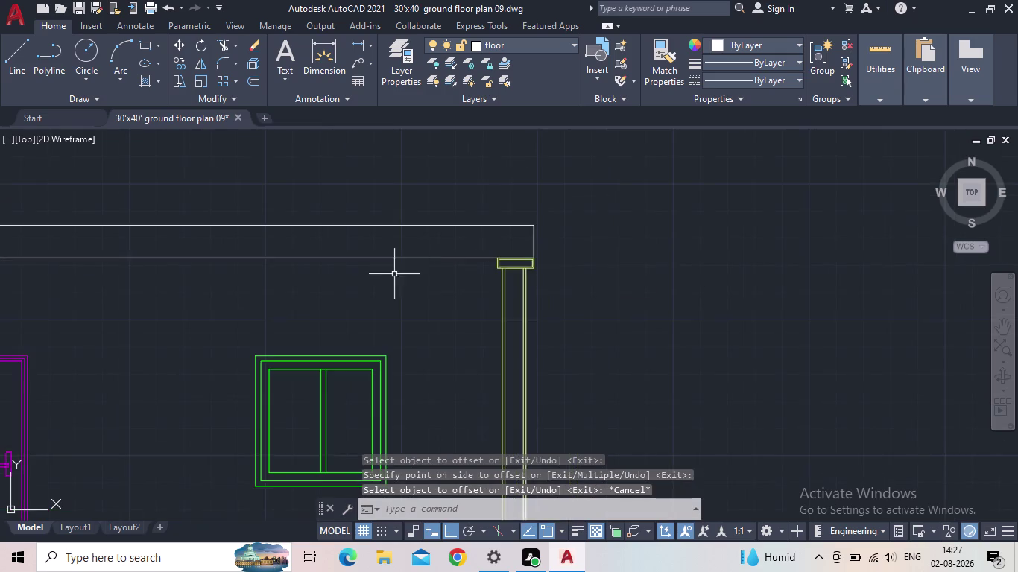
middle_drag(375, 280, 962, 234)
scroll(up, 3)
scroll(up, 3)
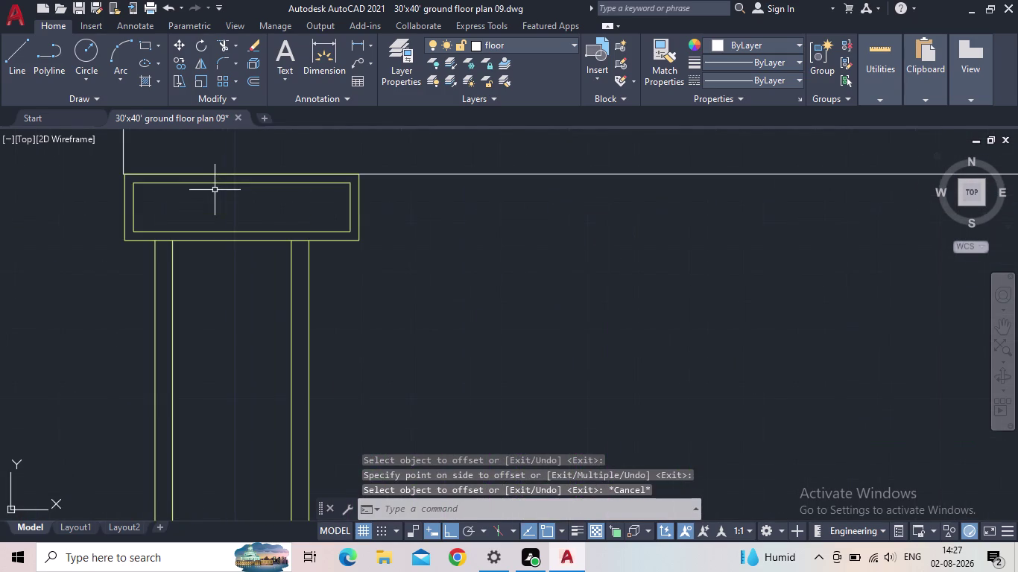
scroll(down, 3)
middle_drag(542, 293, 278, 201)
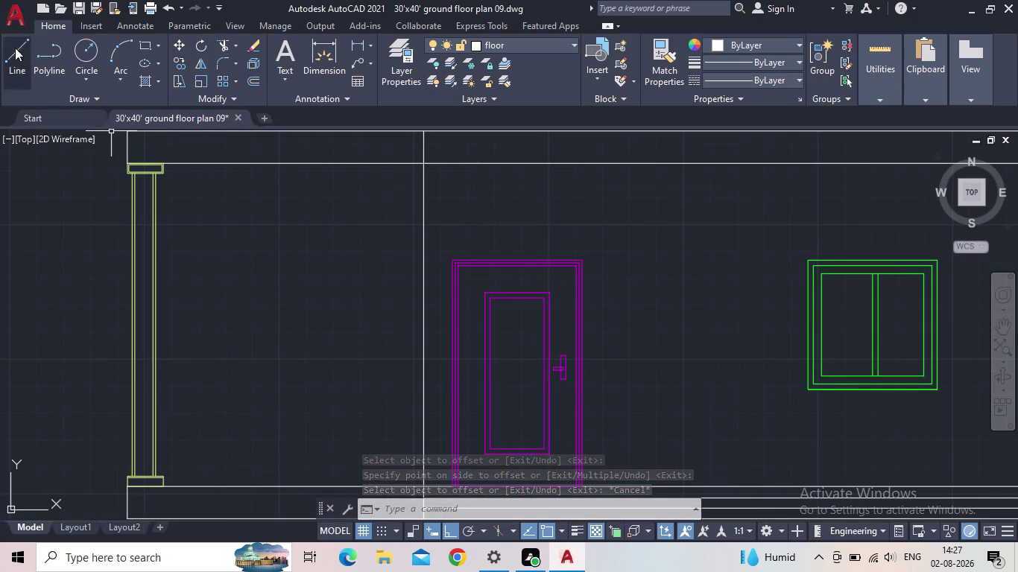
click(82, 8)
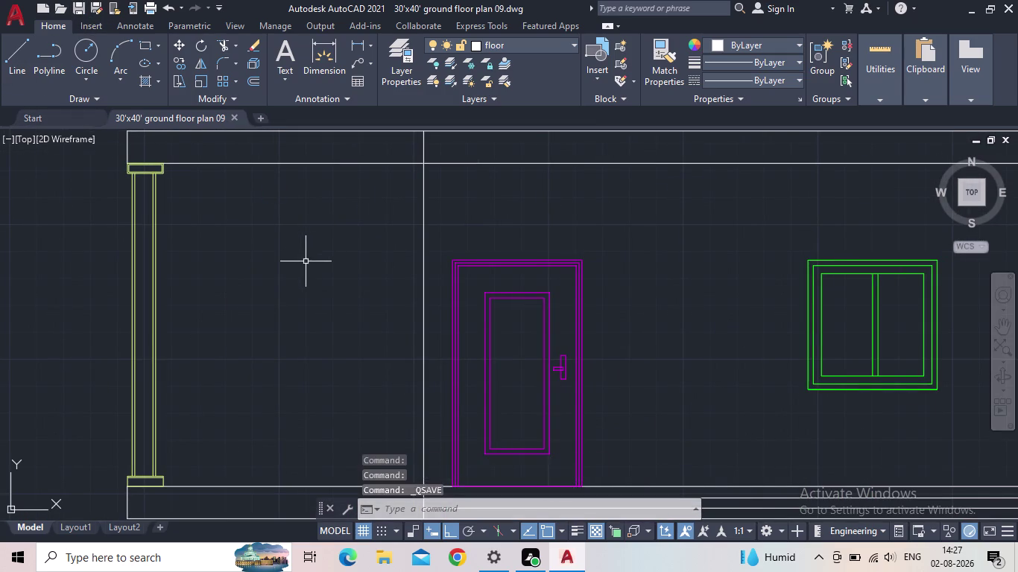
middle_drag(307, 259, 253, 237)
scroll(down, 3)
middle_drag(446, 260, 330, 261)
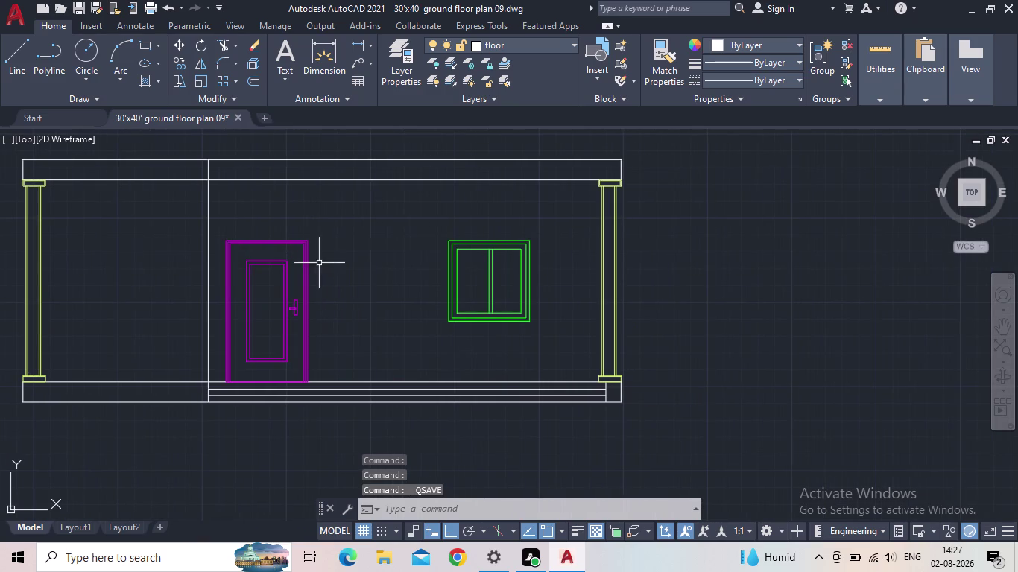
middle_drag(357, 332, 434, 321)
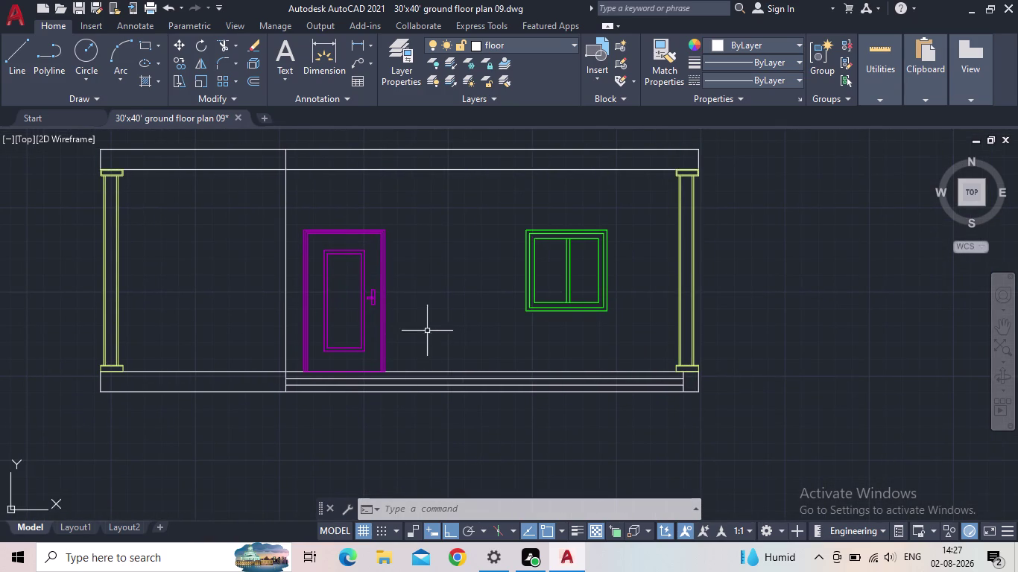
middle_drag(652, 229, 484, 290)
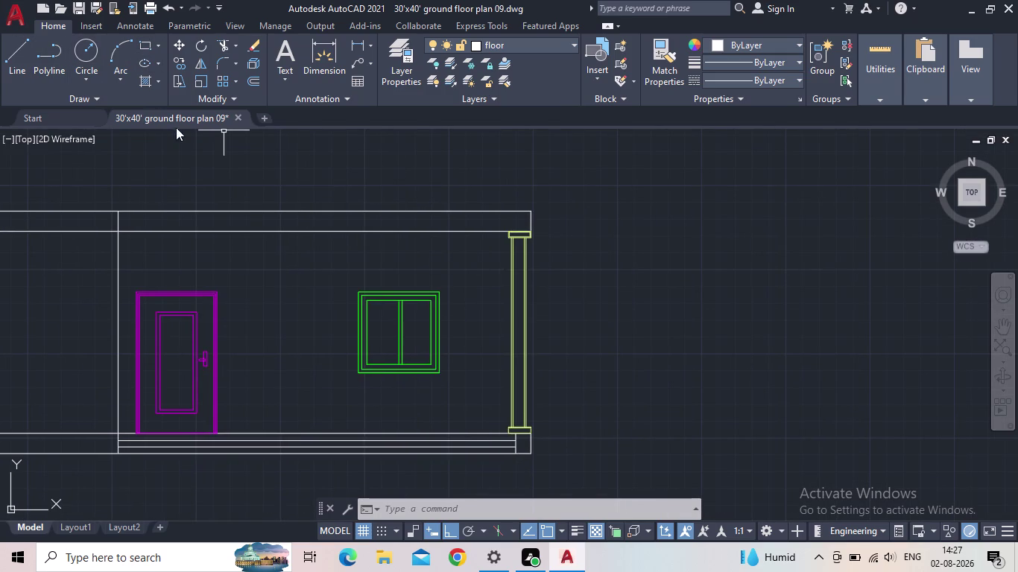
Make window the current layer in Layer Properties and start RECTANG.
key(Escape)
scroll(down, 3)
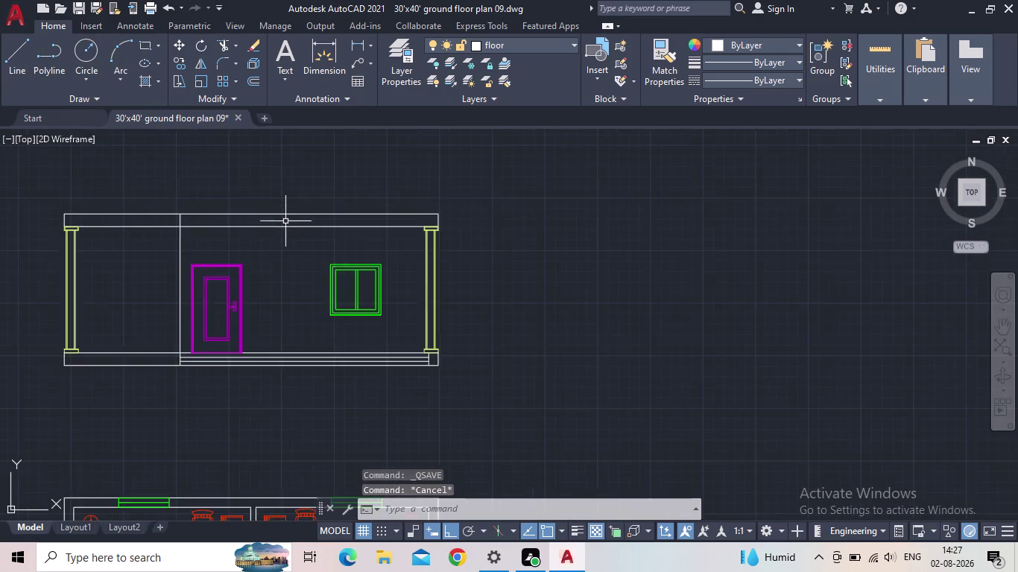
scroll(down, 3)
middle_drag(288, 223, 540, 290)
middle_drag(400, 218, 331, 229)
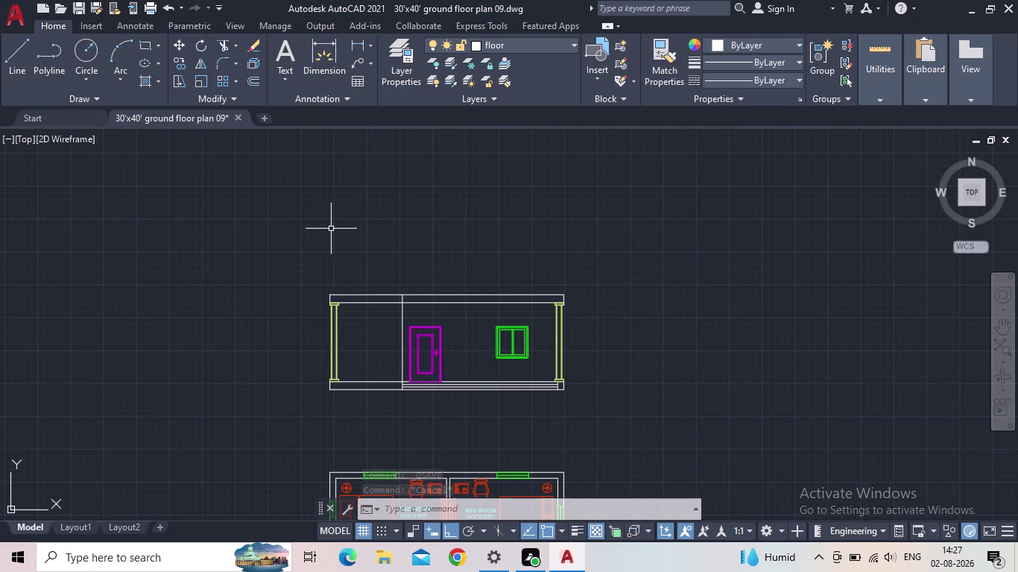
scroll(up, 3)
middle_drag(608, 295, 611, 292)
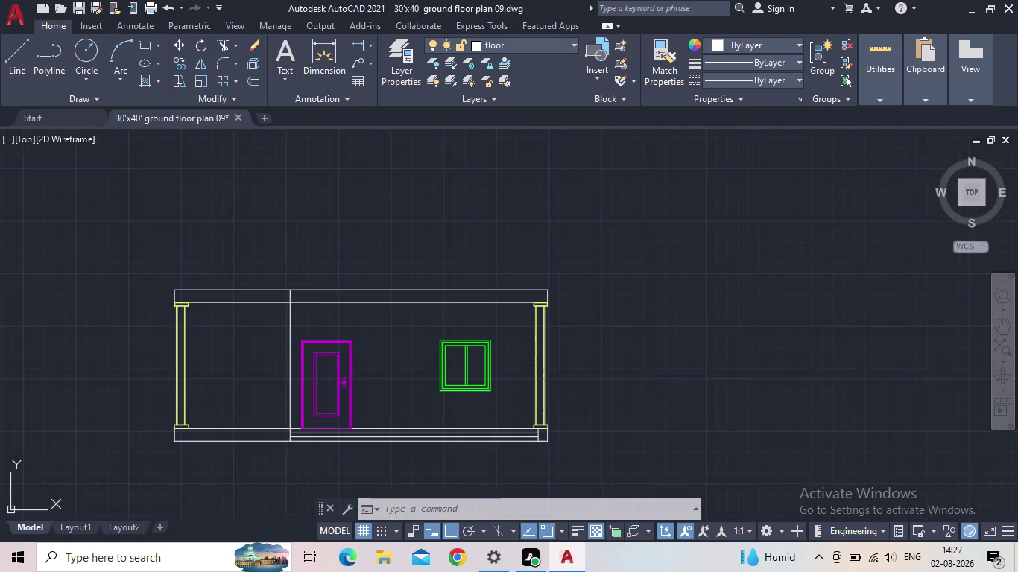
middle_drag(611, 291, 585, 249)
click(396, 65)
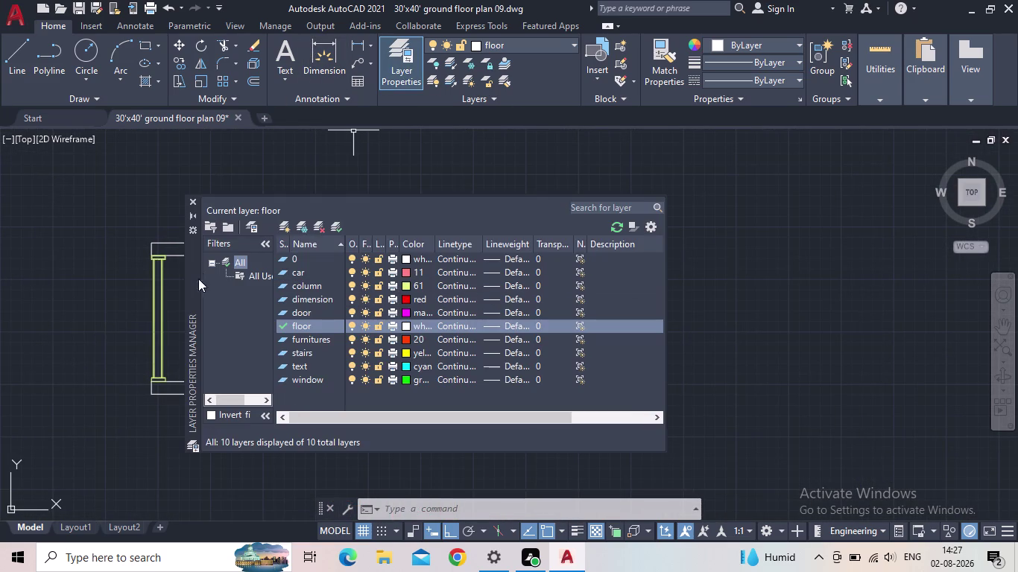
double_click(283, 379)
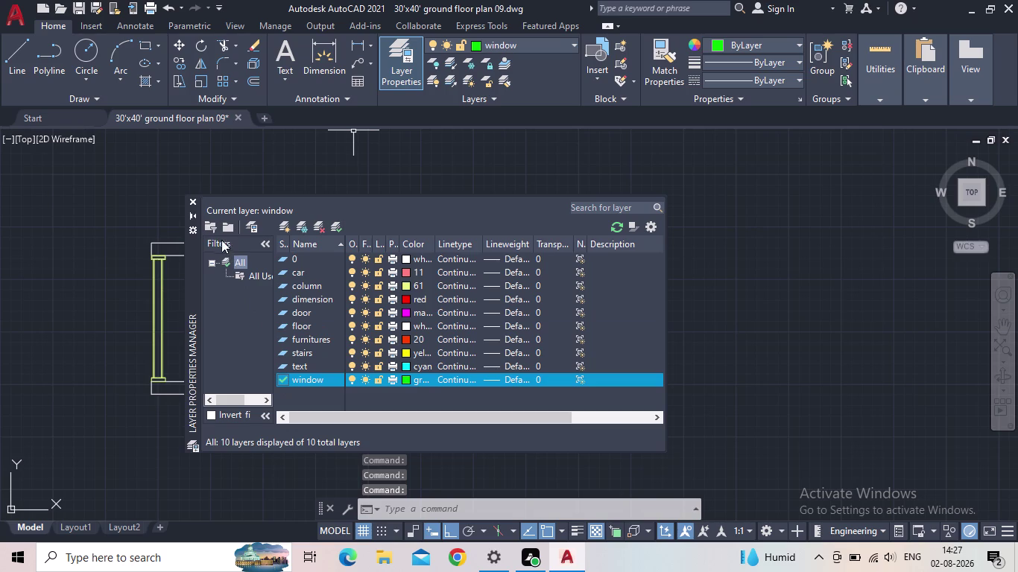
click(193, 200)
click(144, 52)
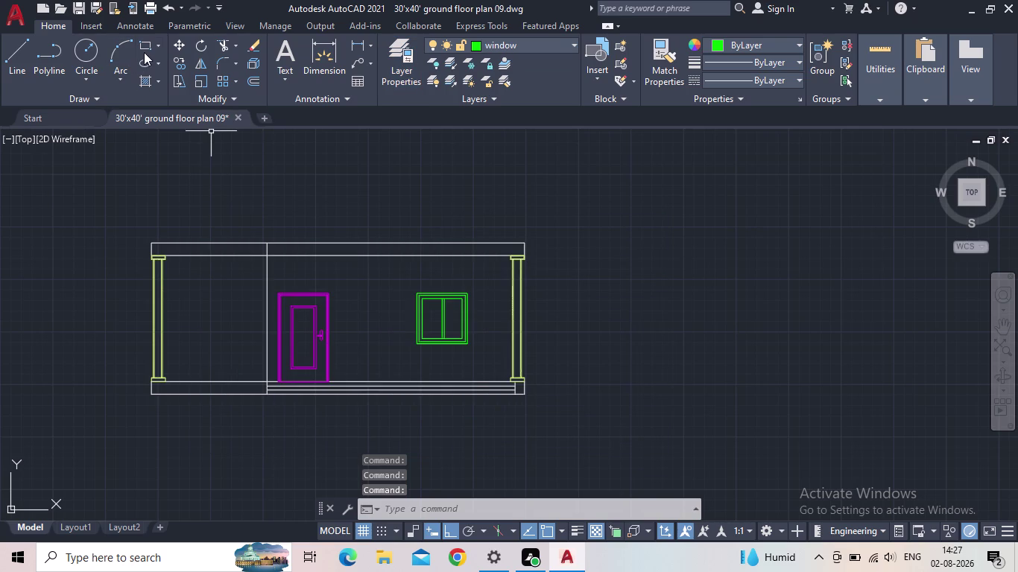
middle_drag(537, 391, 451, 381)
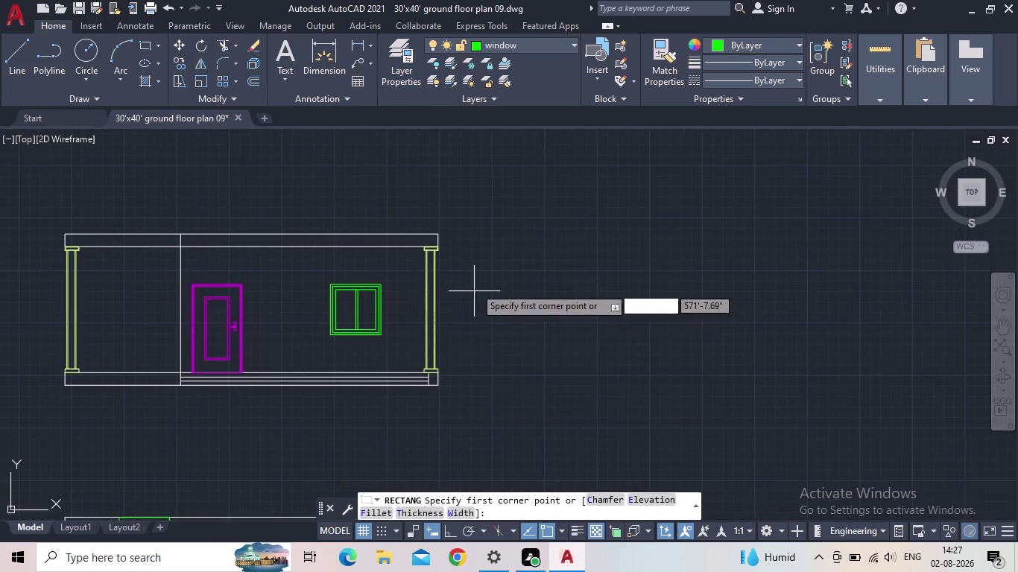
Draw a first small rectangle at the right column's edge.
scroll(up, 3)
scroll(up, 3)
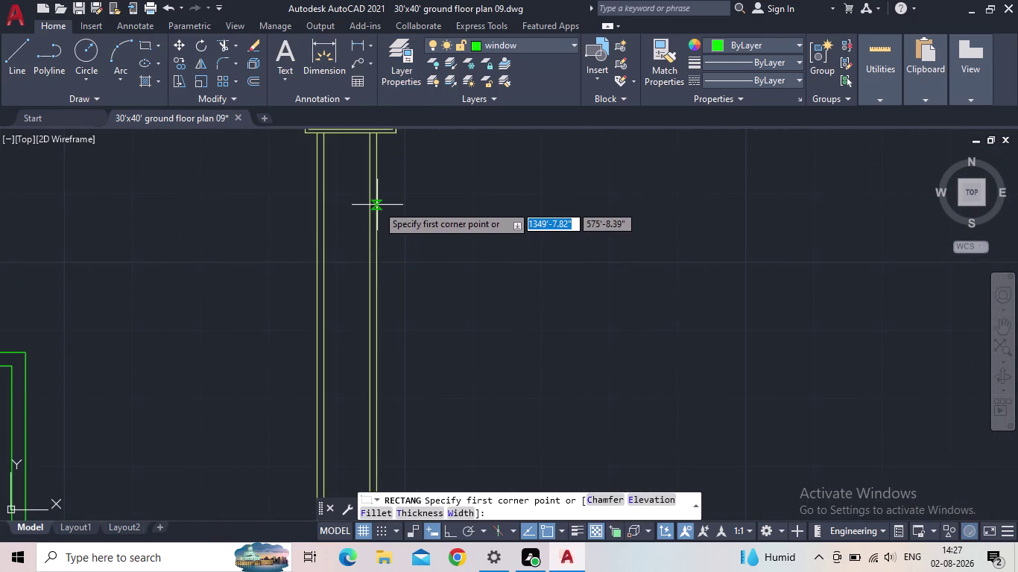
click(378, 235)
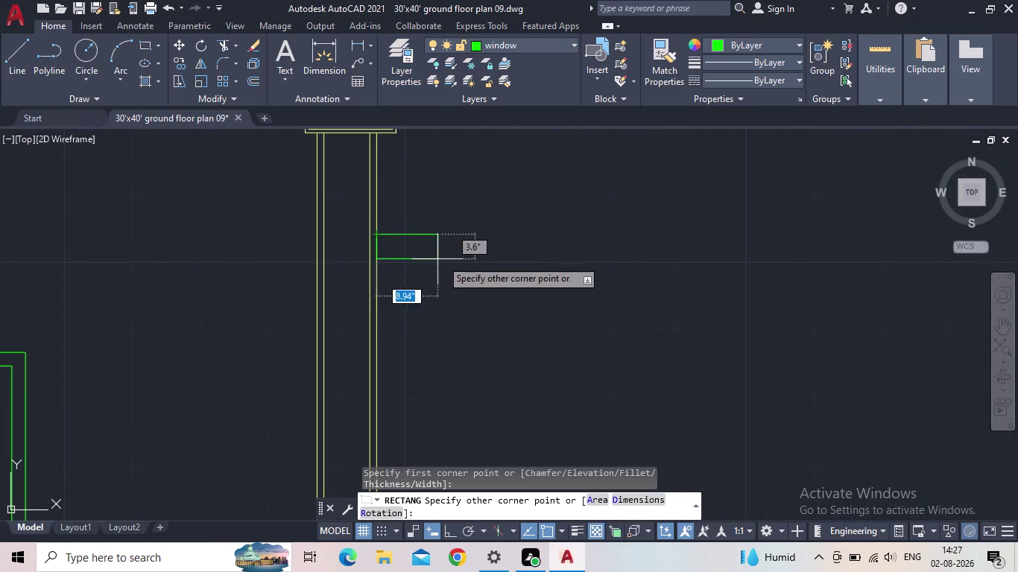
scroll(up, 3)
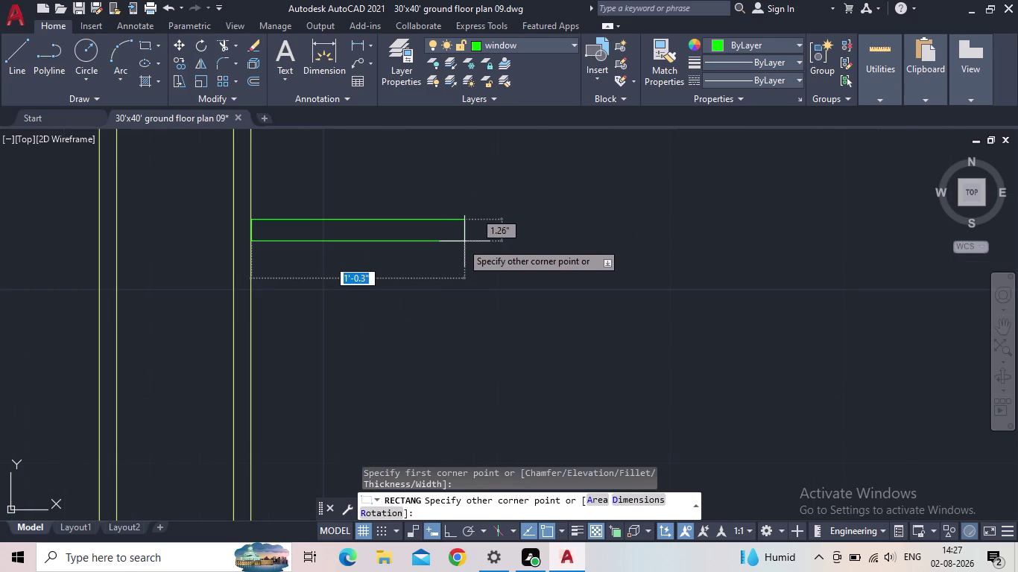
click(338, 240)
scroll(down, 3)
middle_drag(480, 272, 687, 273)
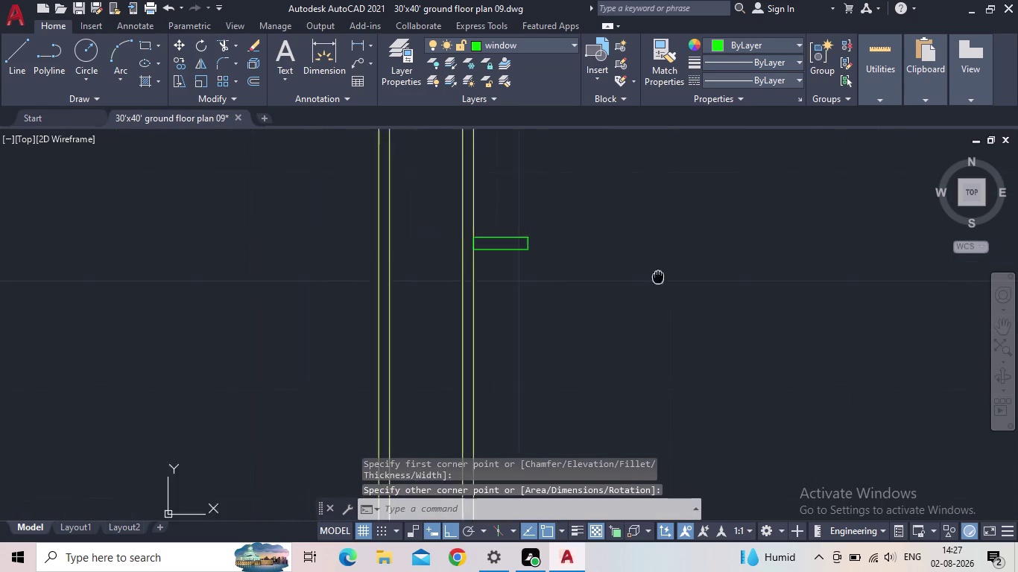
middle_drag(687, 272, 747, 249)
scroll(down, 3)
scroll(down, 3)
middle_drag(770, 284, 706, 288)
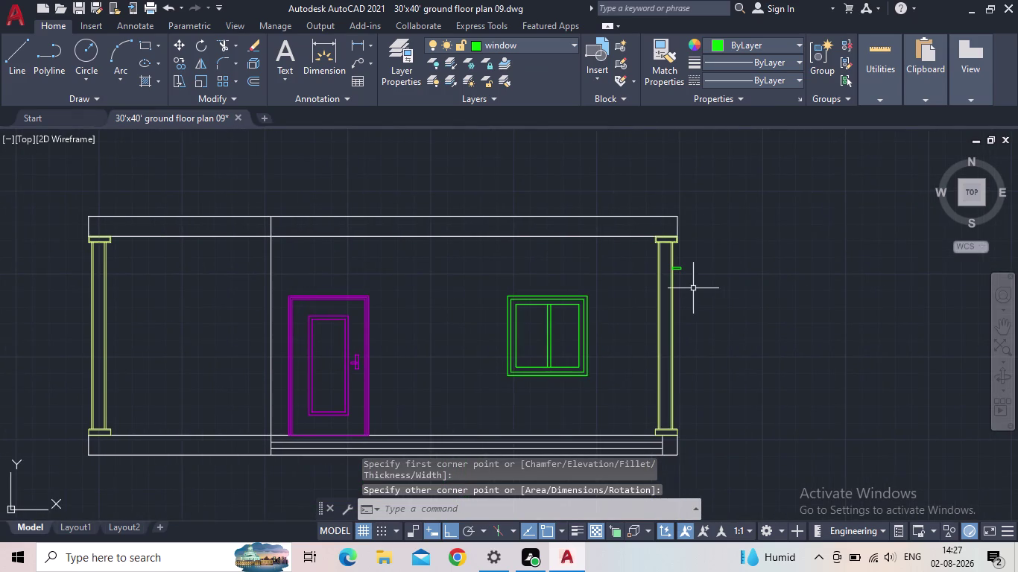
scroll(up, 3)
scroll(up, 3)
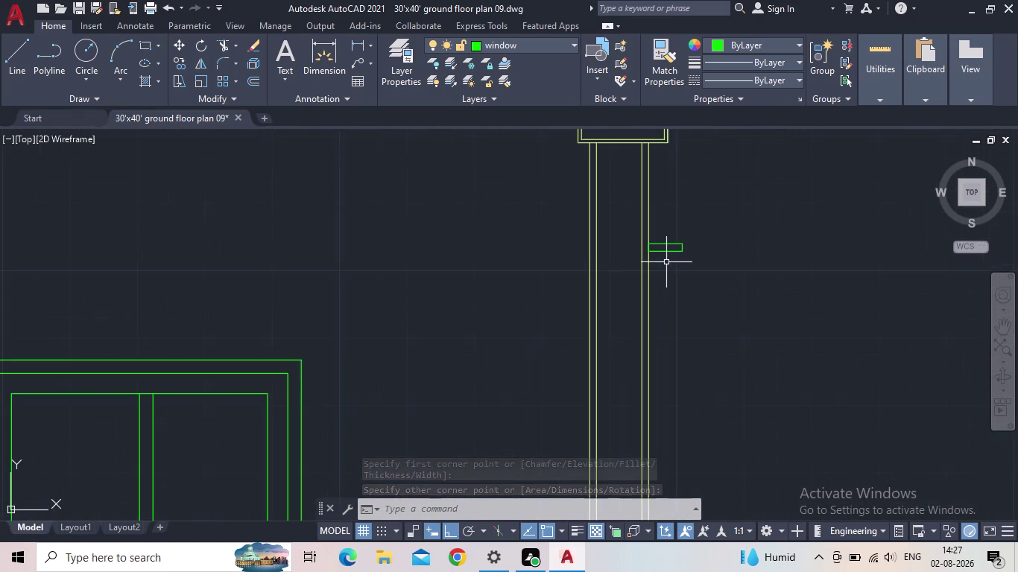
Delete the misplaced rectangle and draw a slim one projecting from the column top.
click(667, 262)
click(666, 235)
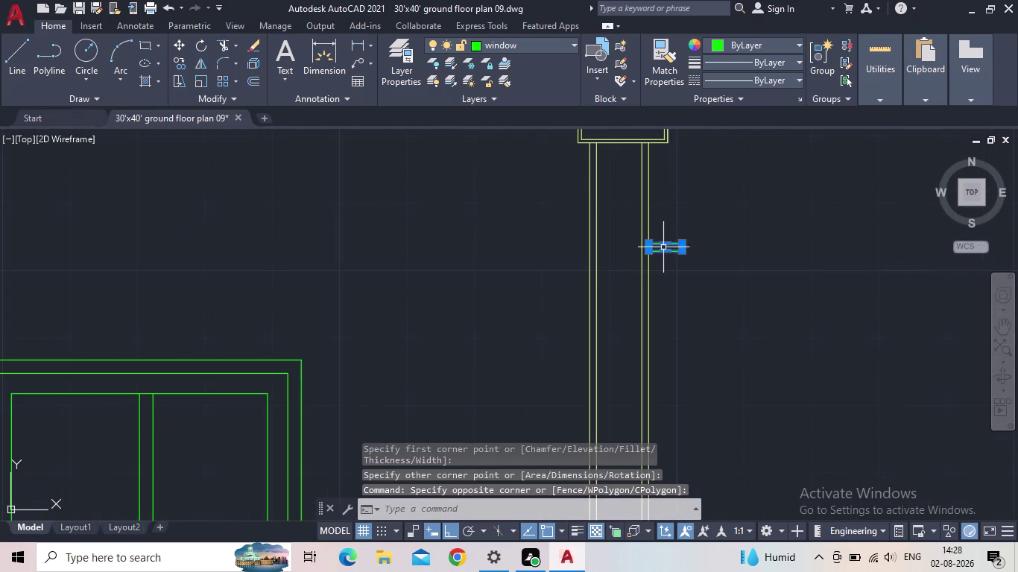
key(Delete)
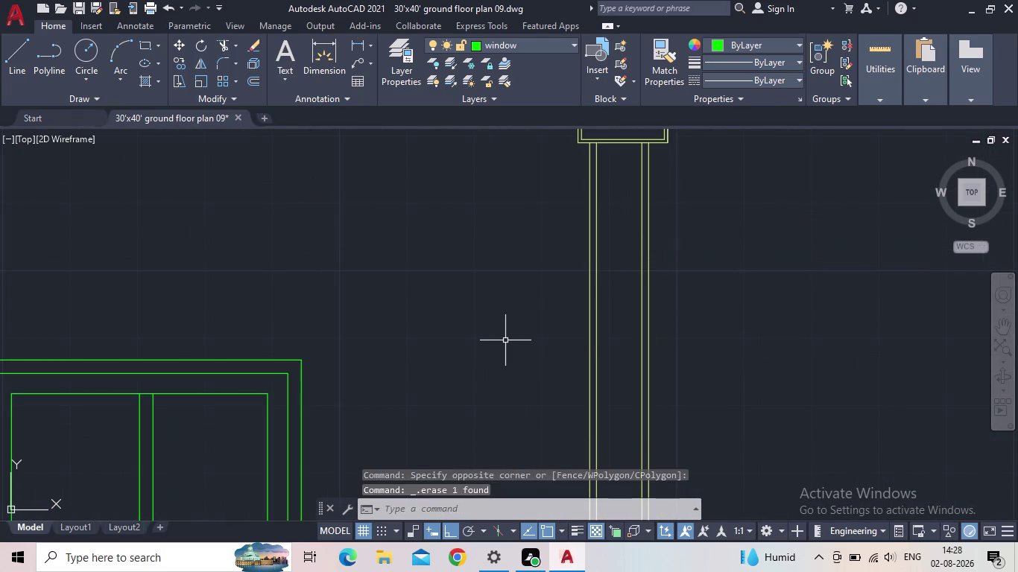
click(145, 47)
middle_drag(670, 286, 555, 264)
middle_drag(549, 259, 505, 310)
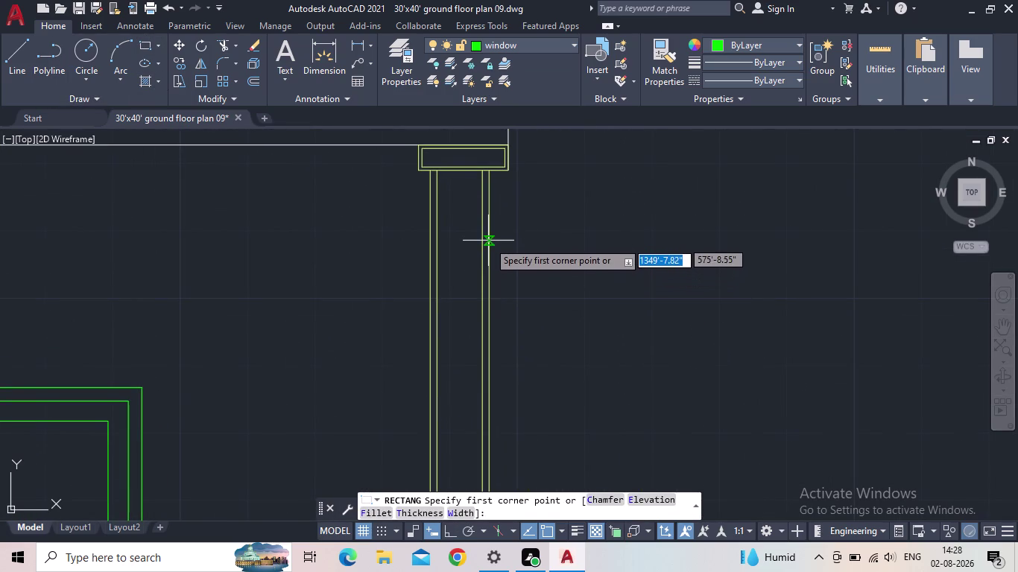
click(488, 294)
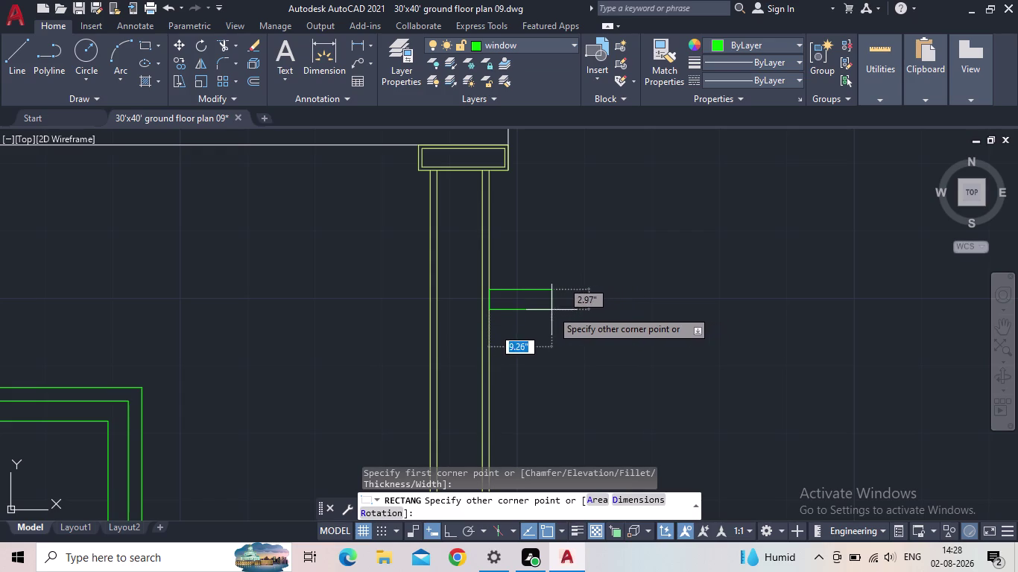
scroll(down, 3)
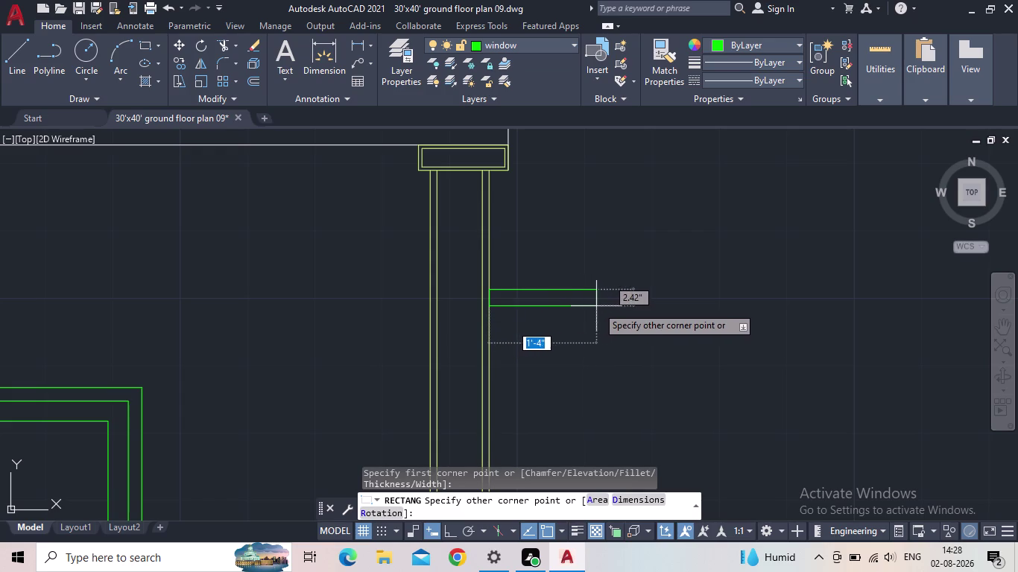
scroll(down, 3)
middle_drag(603, 306, 609, 269)
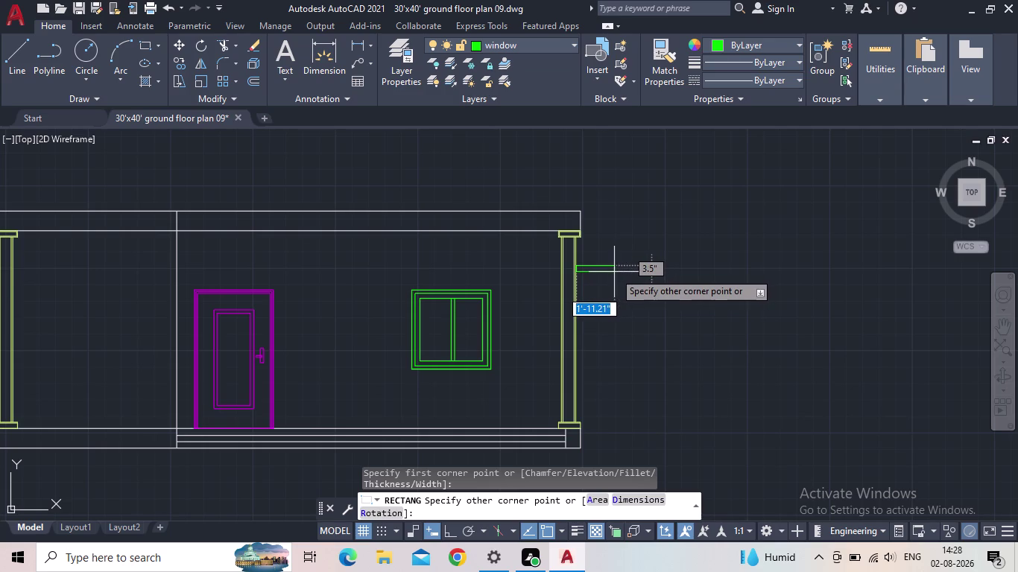
click(614, 272)
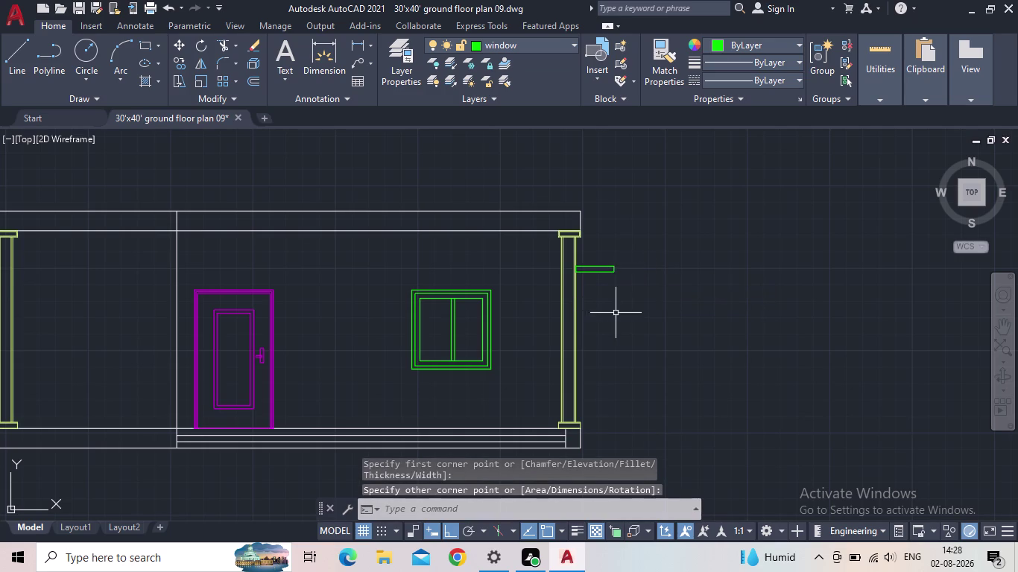
middle_drag(616, 313, 625, 299)
scroll(down, 3)
middle_drag(622, 299, 644, 286)
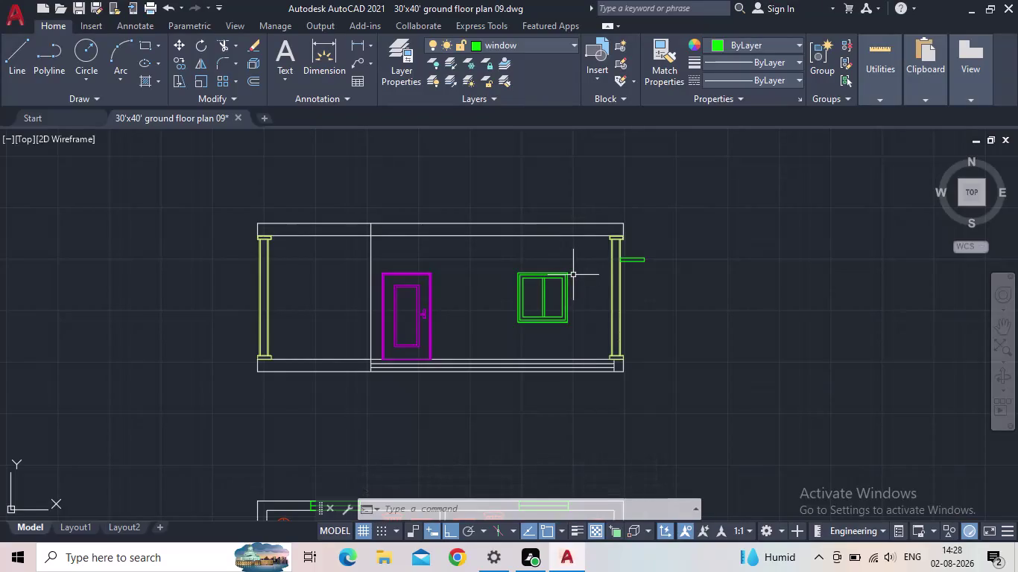
middle_drag(582, 277, 589, 262)
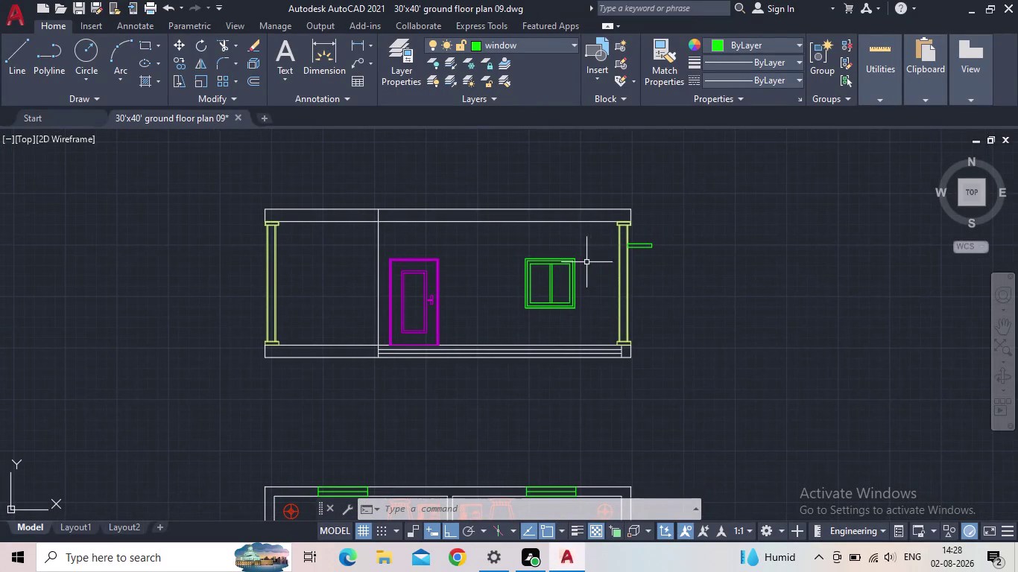
middle_drag(486, 315, 495, 298)
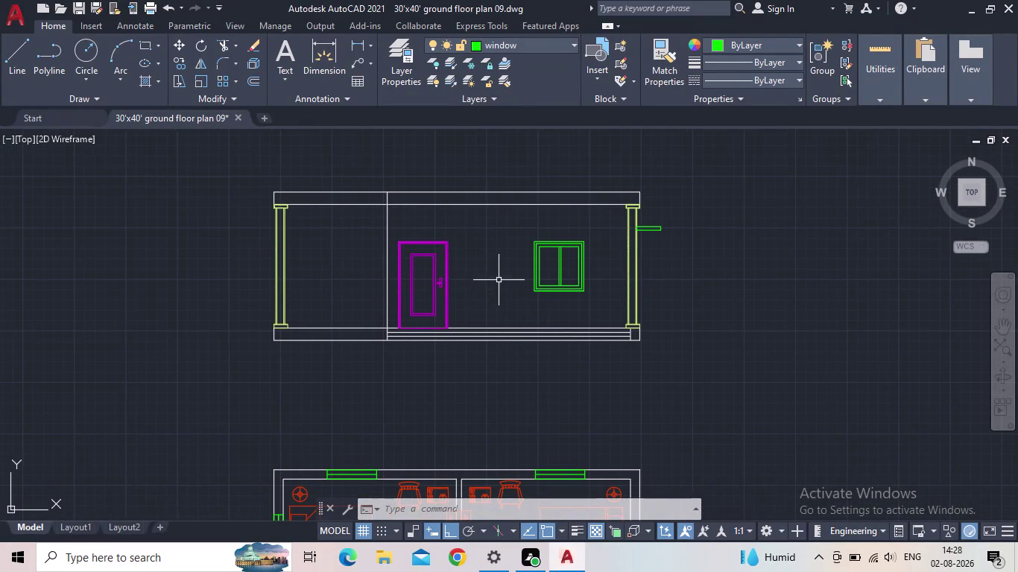
middle_drag(500, 279, 507, 316)
scroll(up, 3)
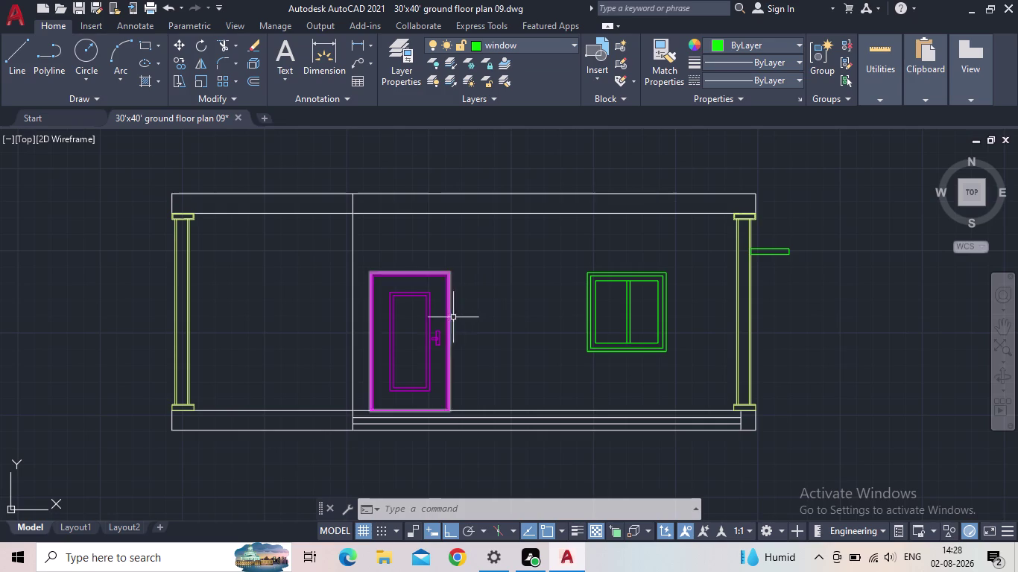
scroll(down, 3)
middle_drag(498, 318, 529, 303)
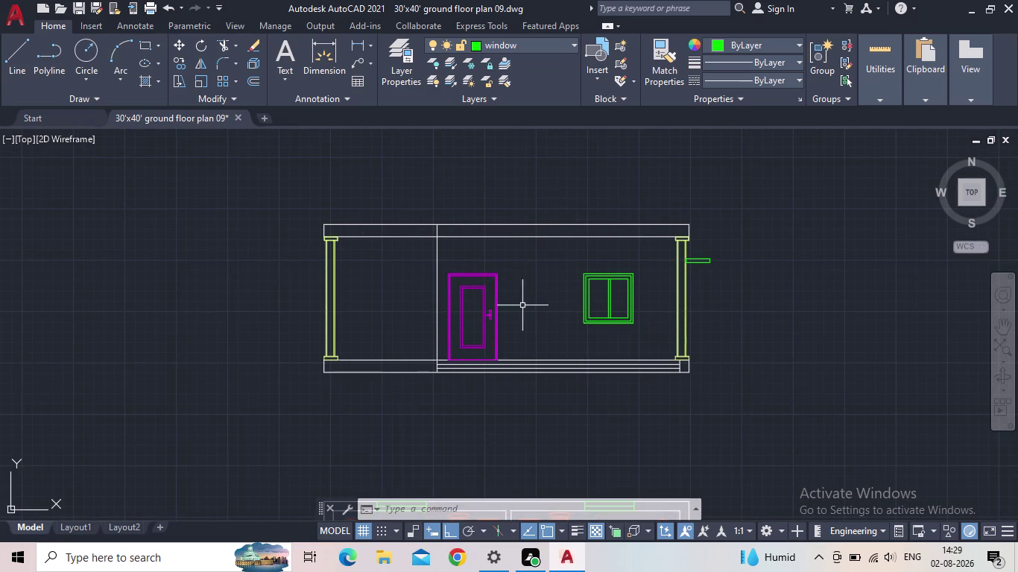
middle_drag(740, 301, 754, 292)
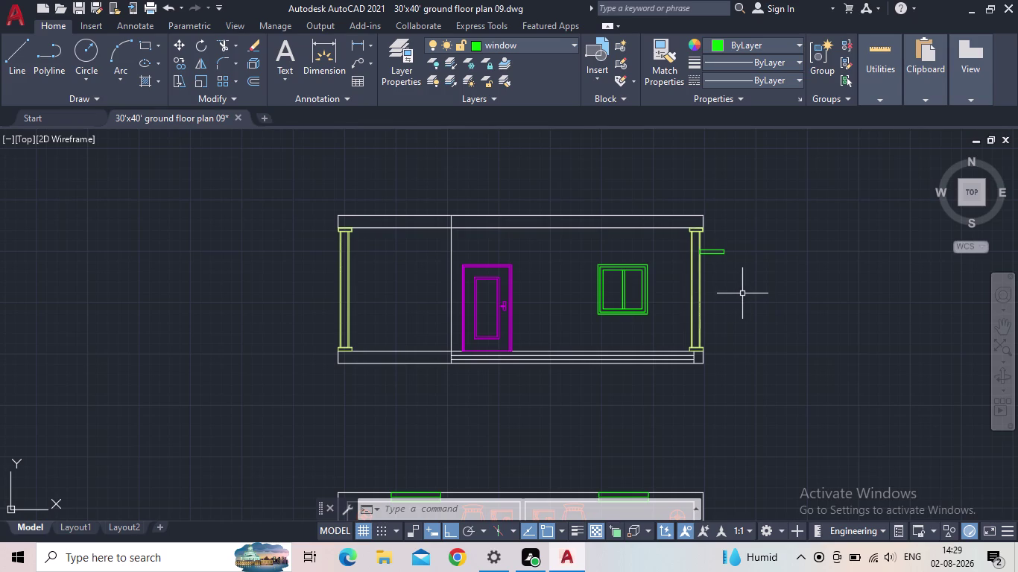
middle_drag(742, 303, 756, 314)
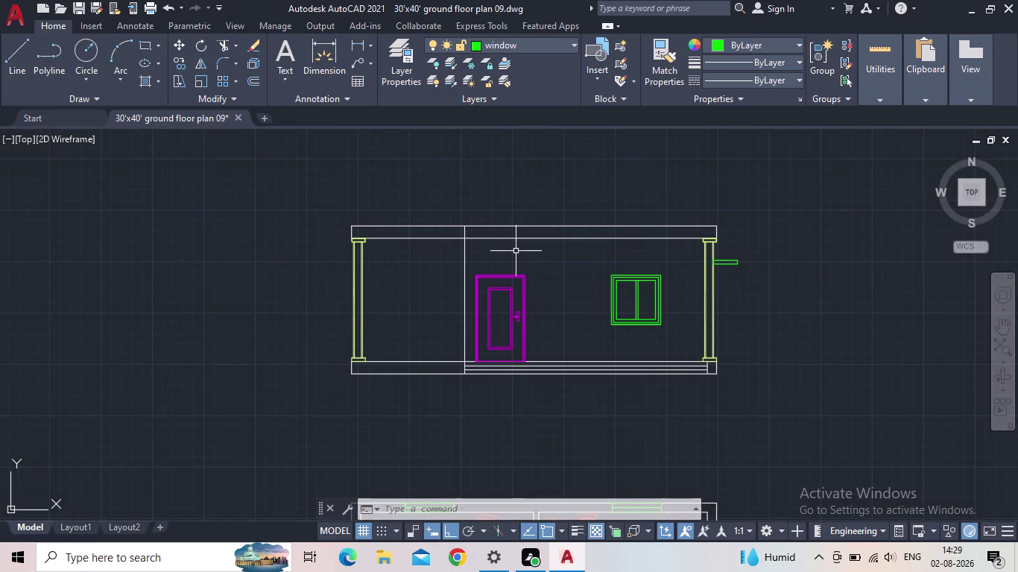
text(tr)
key(Return)
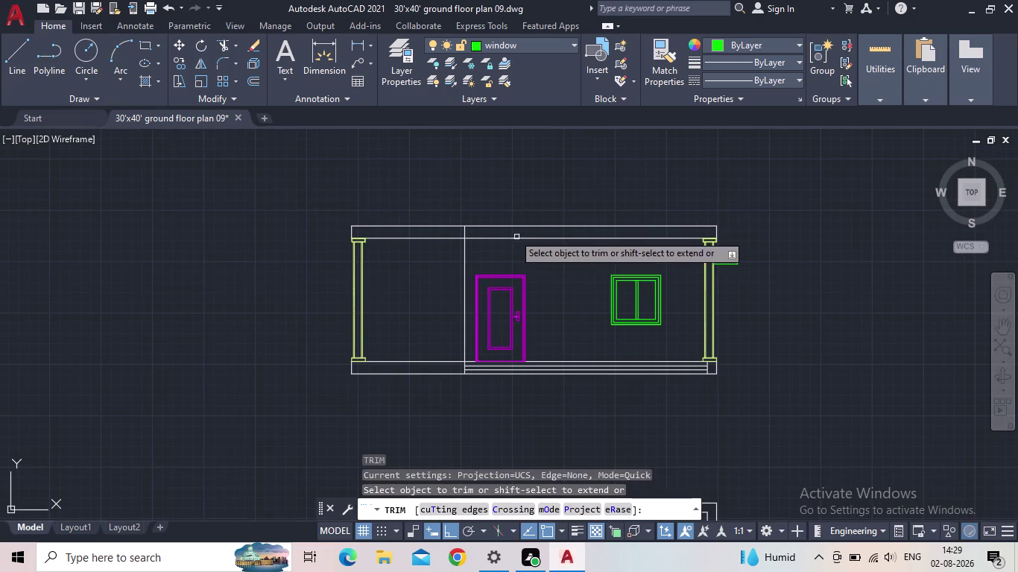
scroll(up, 3)
click(461, 234)
scroll(down, 3)
key(Escape)
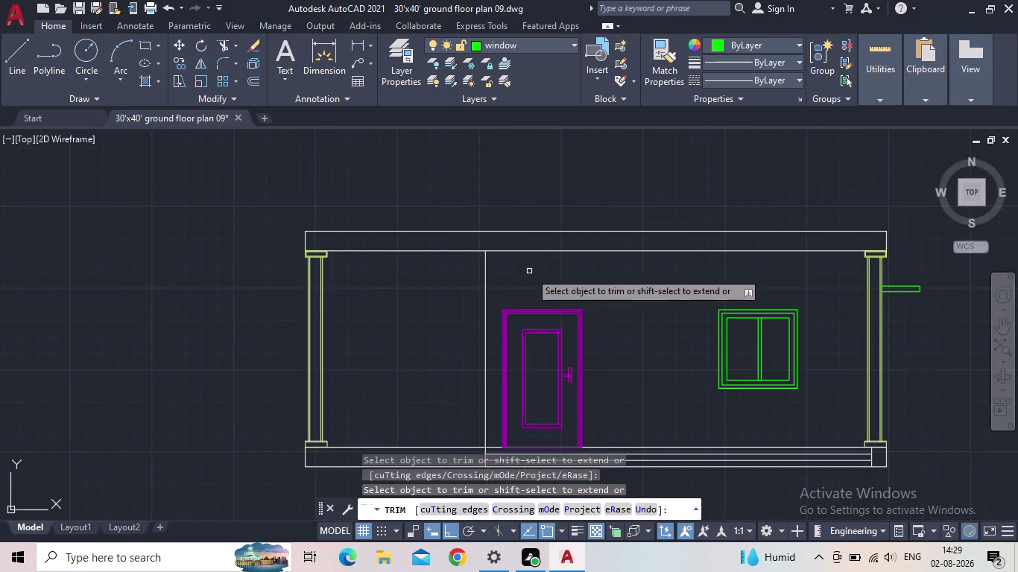
scroll(down, 3)
middle_drag(588, 305, 527, 291)
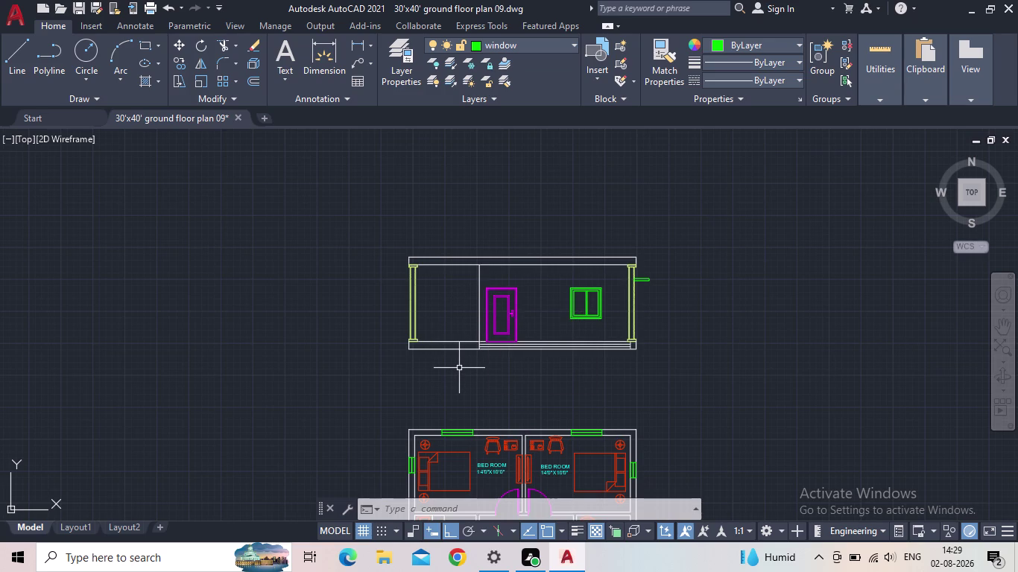
scroll(down, 3)
middle_drag(527, 350, 598, 208)
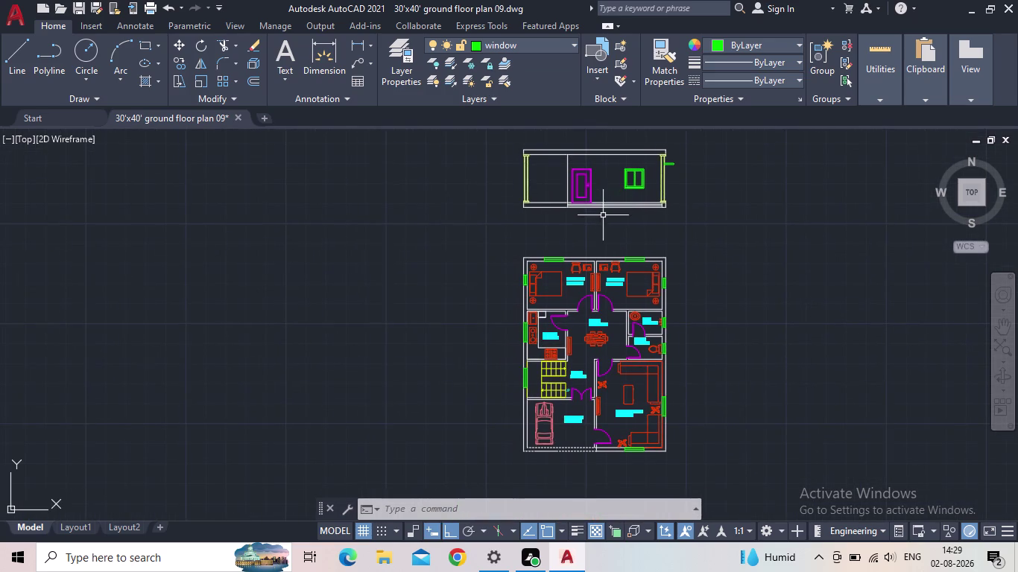
middle_drag(591, 228, 485, 282)
scroll(up, 3)
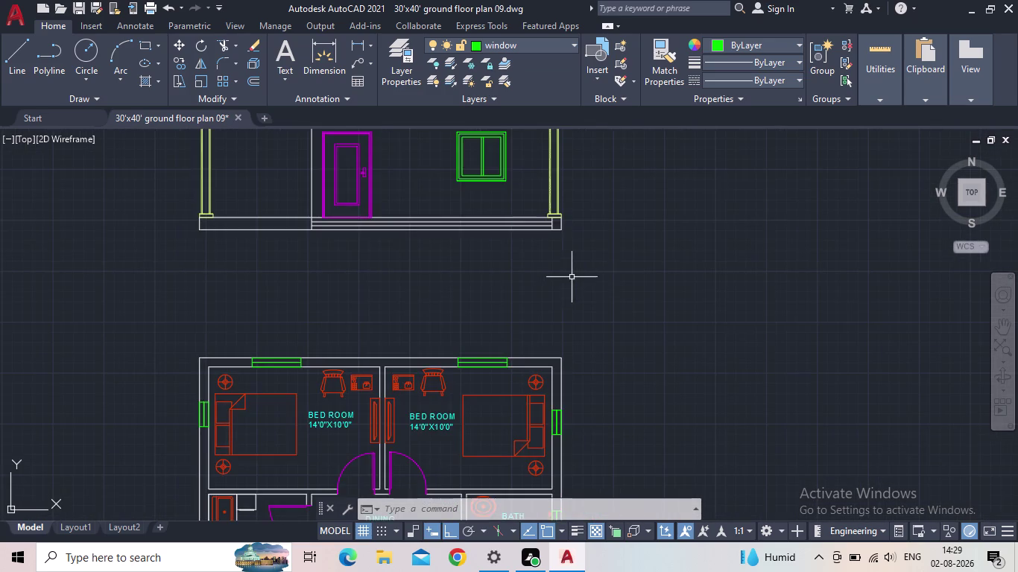
middle_drag(709, 281, 561, 341)
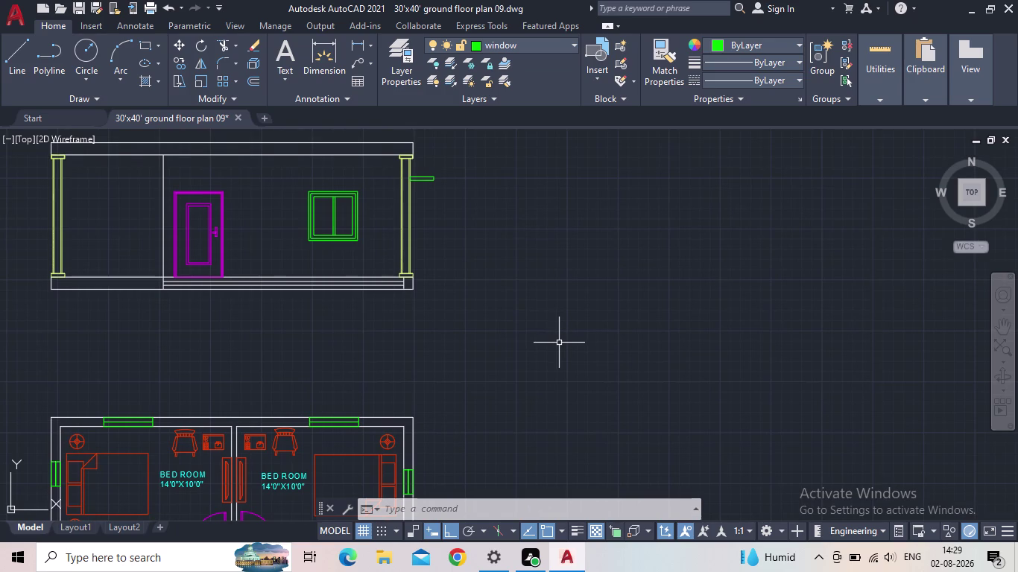
Make car the current layer in Layer Properties Manager.
key(t)
text(oo)
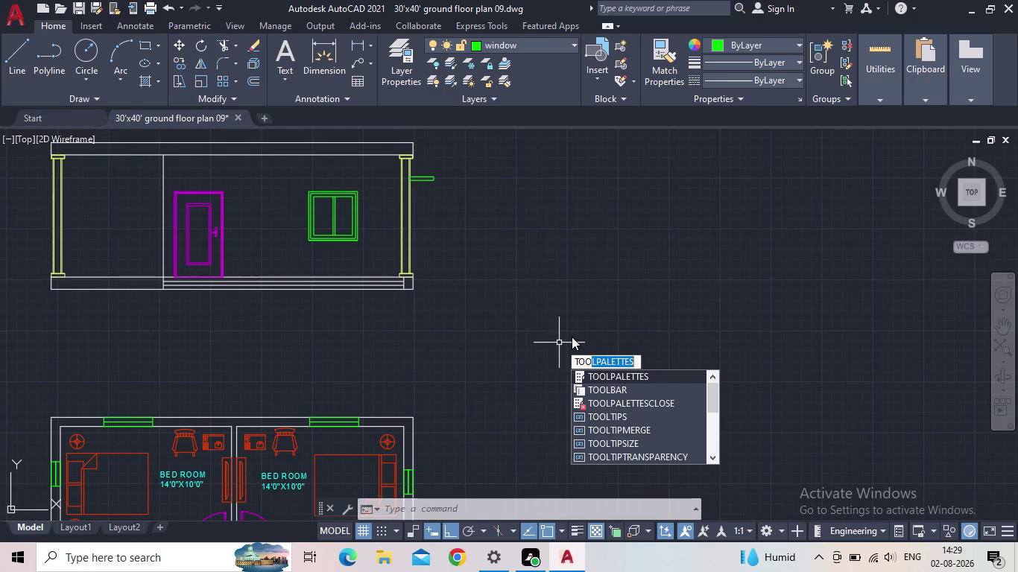
key(Escape)
click(416, 82)
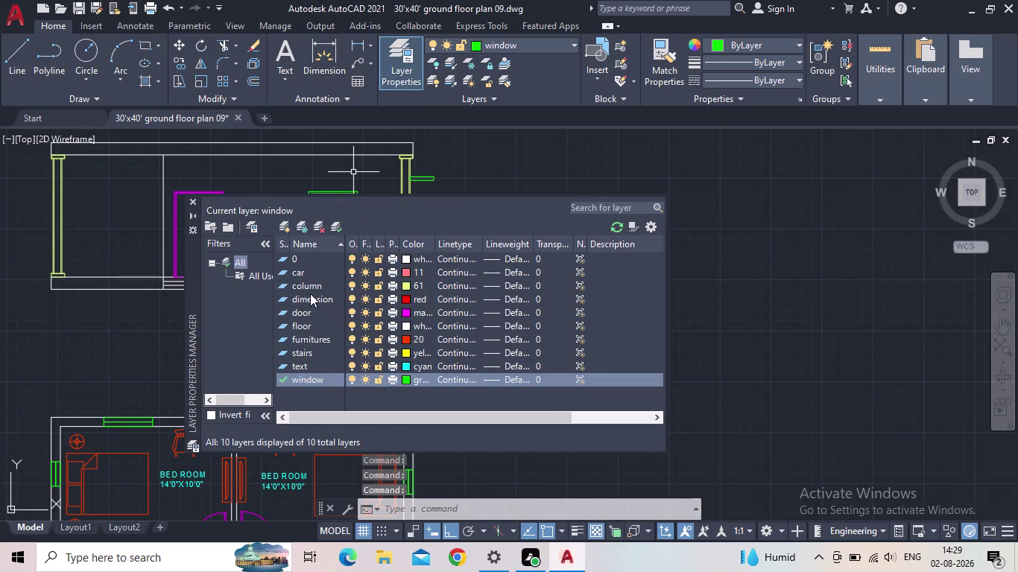
double_click(284, 272)
key(Escape)
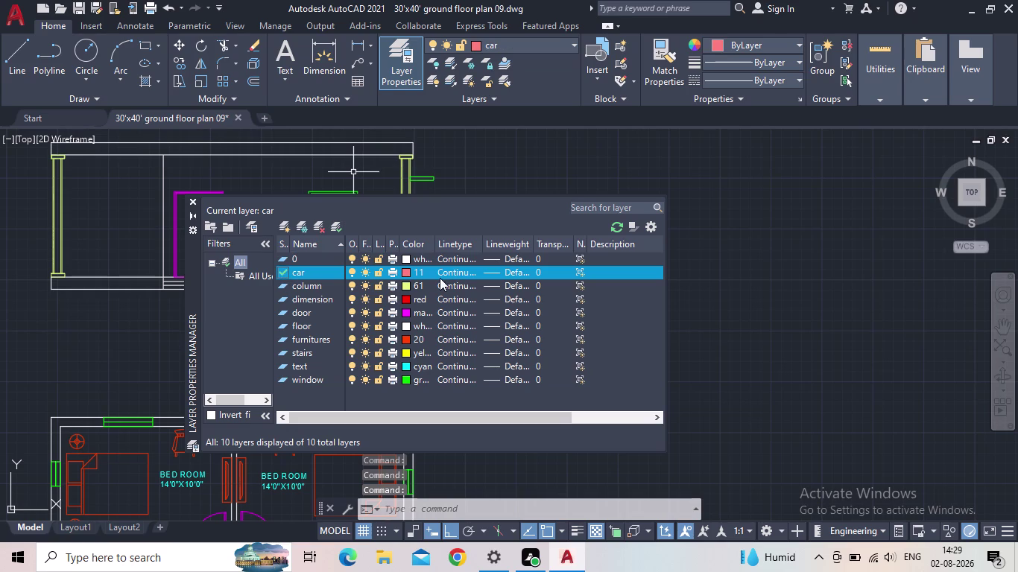
click(192, 199)
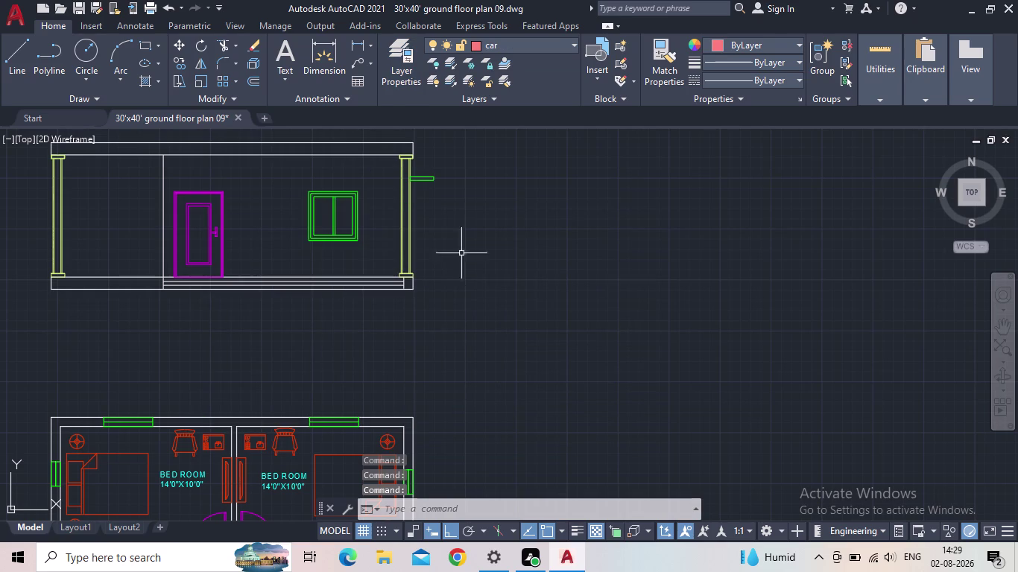
Open the Tool Palettes with the TOOL command.
key(t)
key(o)
key(o)
key(l)
click(772, 344)
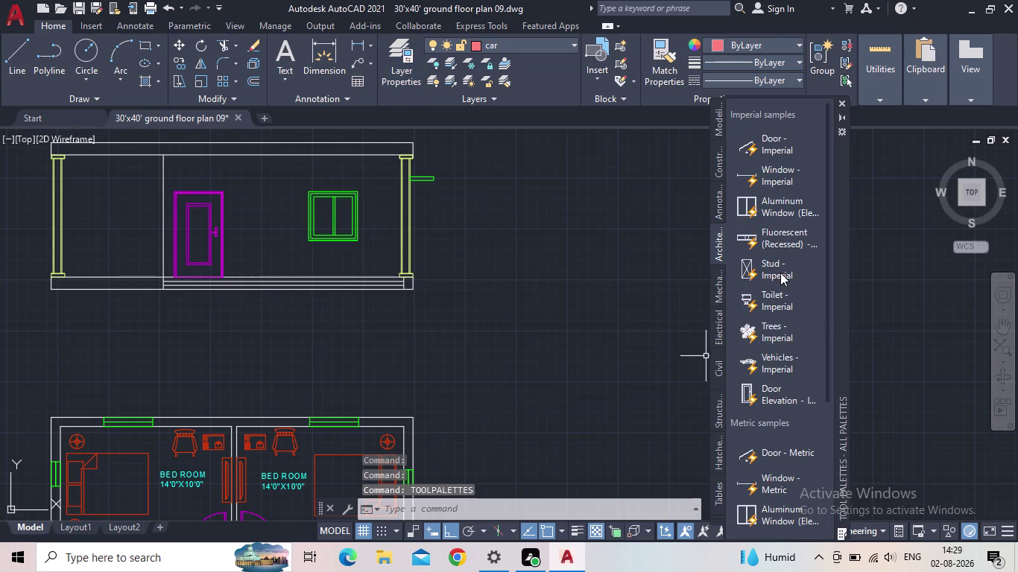
Drag a vehicle block from the tool palette above the elevation and reposition it.
drag(771, 364, 632, 348)
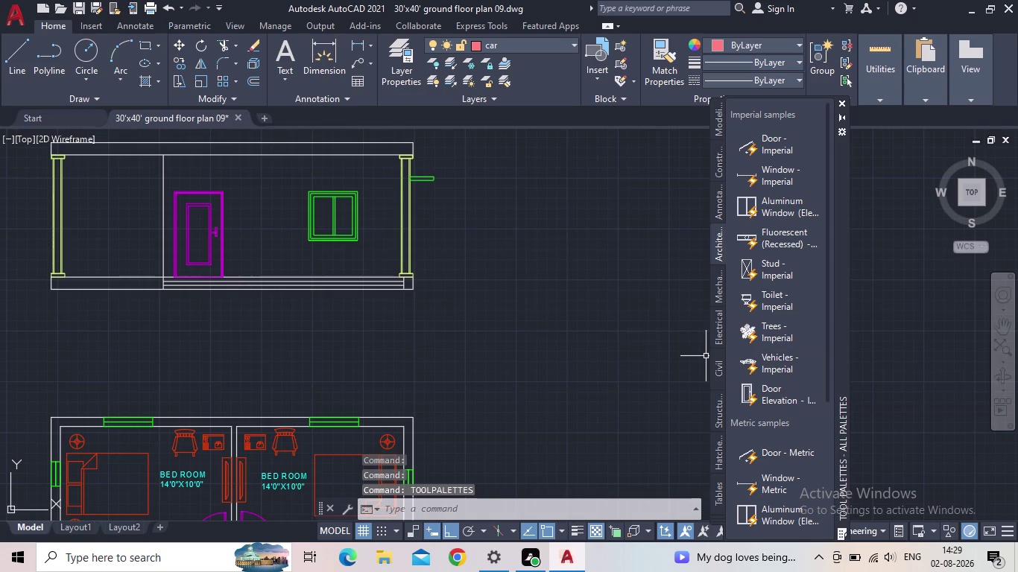
scroll(down, 3)
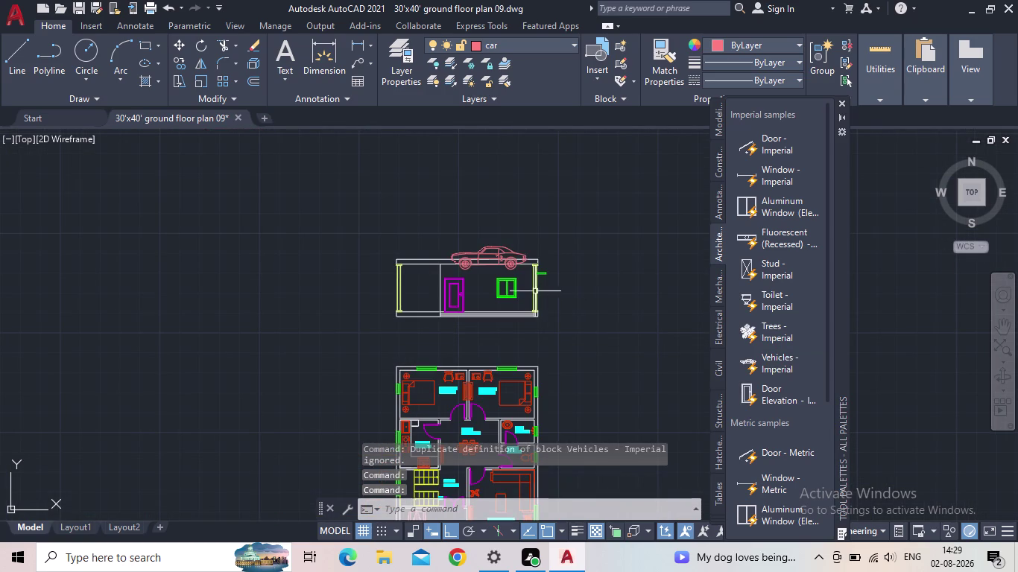
key(Escape)
click(491, 252)
scroll(up, 3)
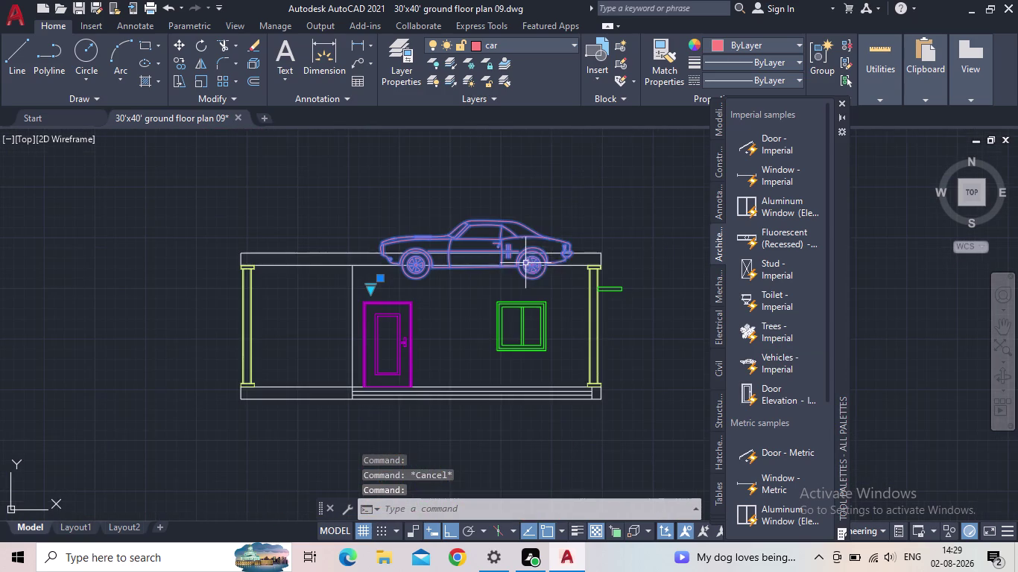
click(383, 279)
click(334, 199)
scroll(down, 3)
middle_drag(386, 200, 394, 237)
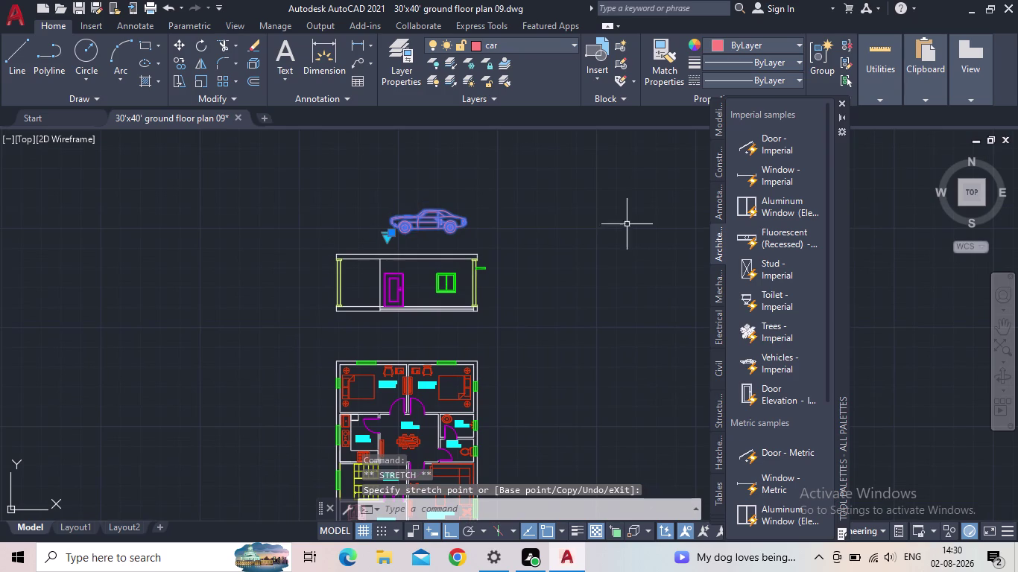
click(840, 102)
Switch the car block's visibility to Sports Car (Front).
key(Escape)
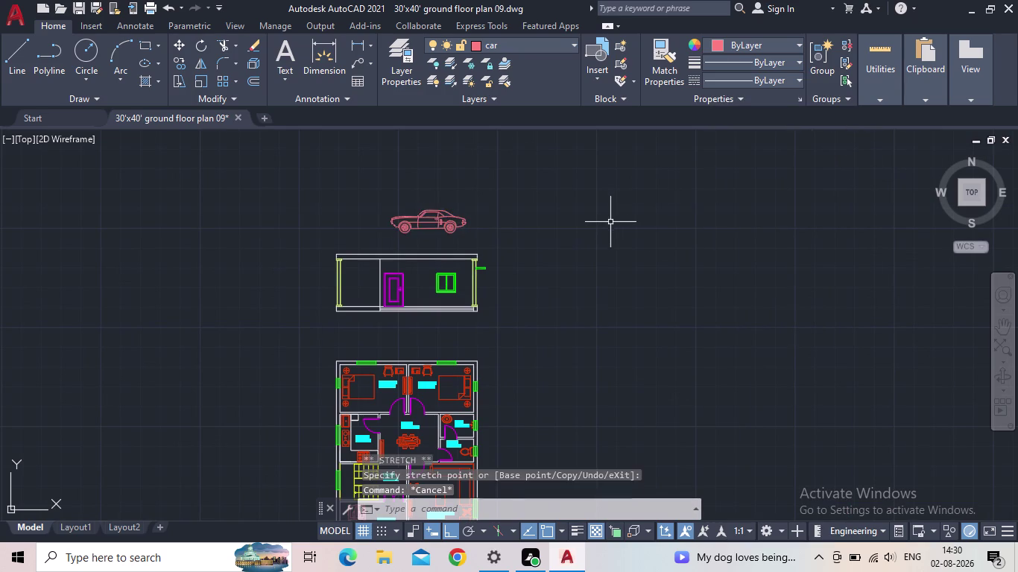
scroll(up, 3)
click(423, 214)
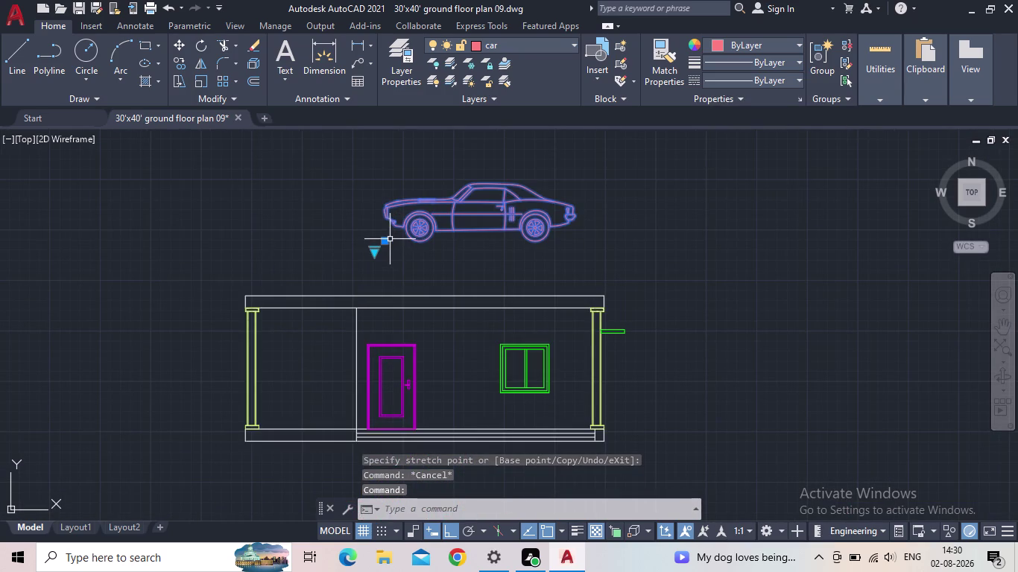
click(378, 248)
click(393, 247)
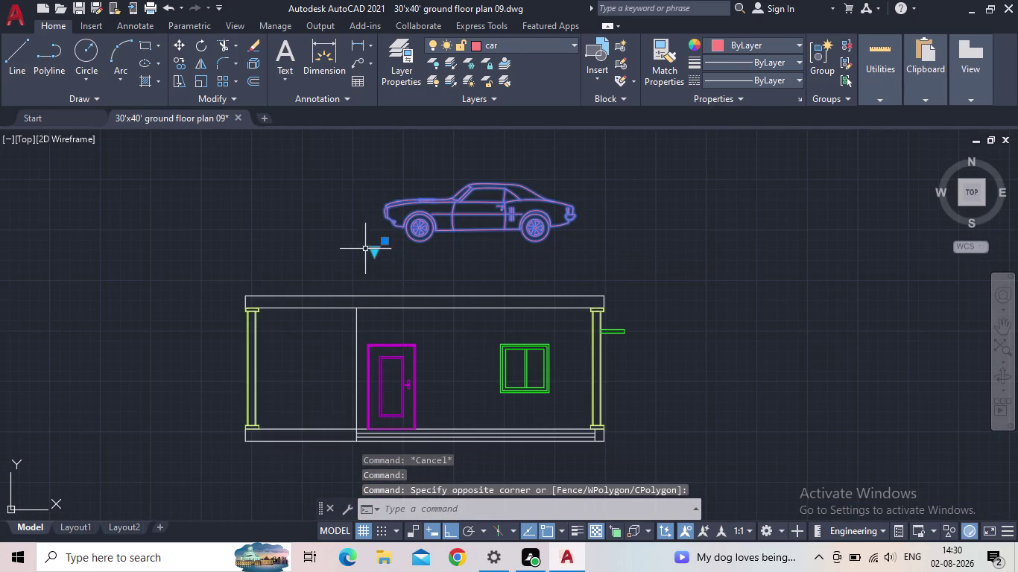
click(378, 255)
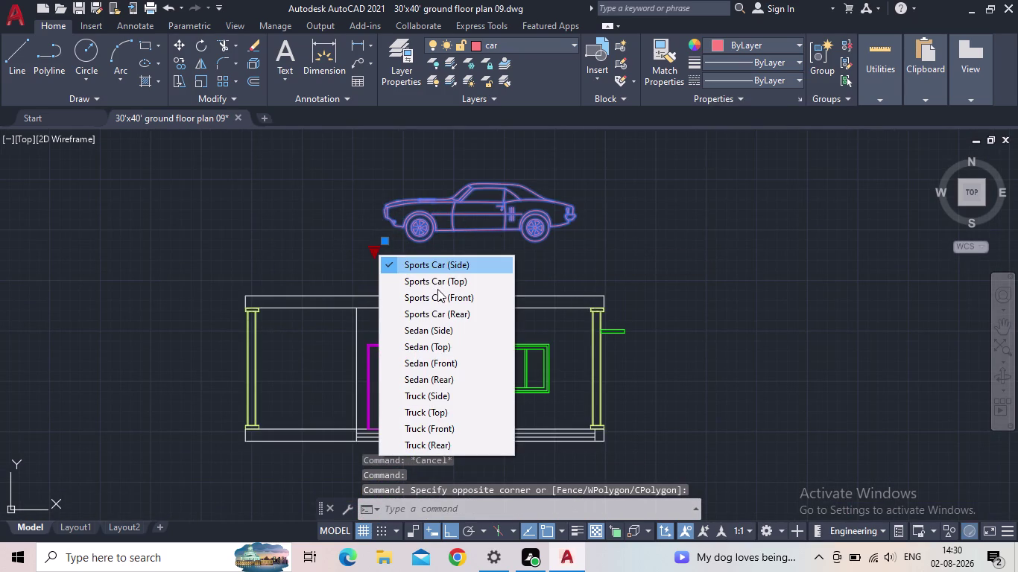
click(450, 300)
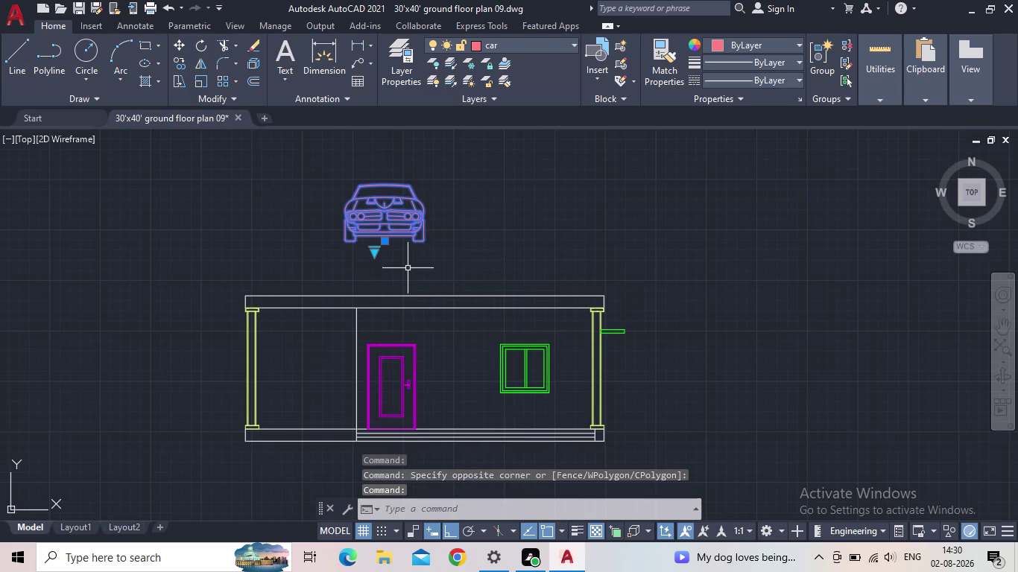
click(384, 242)
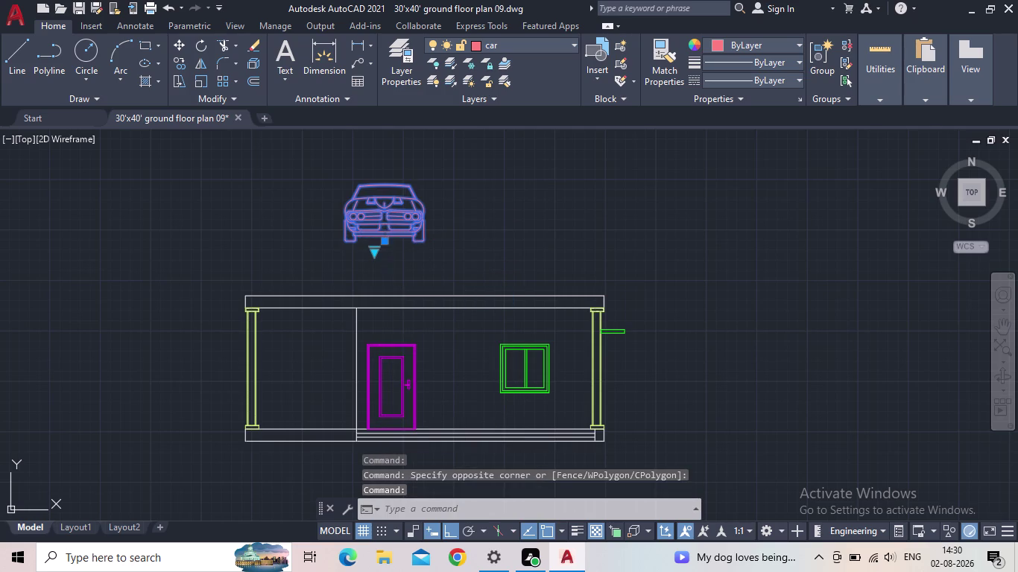
Move the front-view car onto the plinth top, left of the door.
click(447, 535)
scroll(up, 3)
middle_drag(326, 422, 351, 412)
scroll(up, 3)
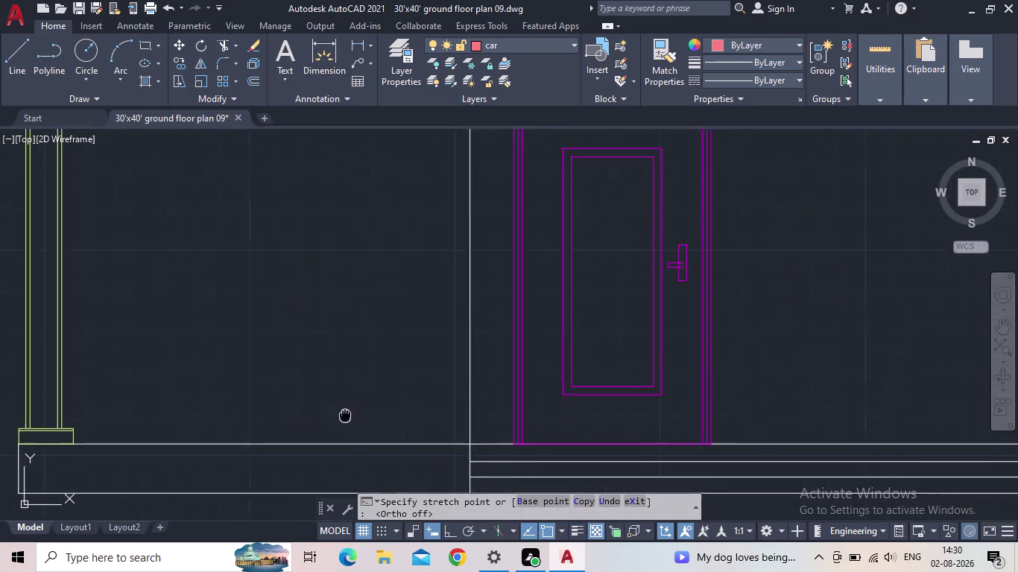
middle_drag(351, 412, 418, 389)
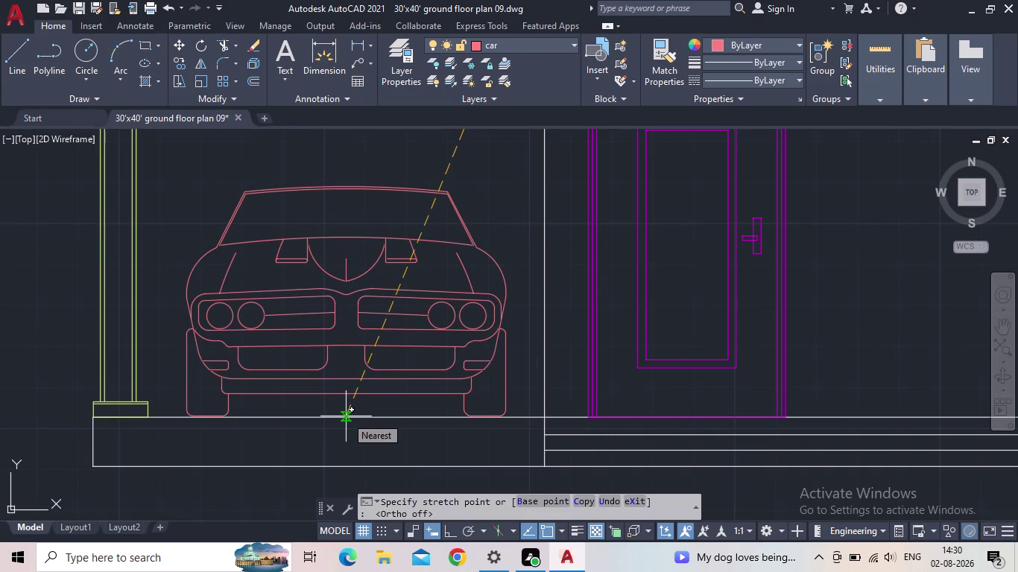
click(346, 416)
scroll(down, 3)
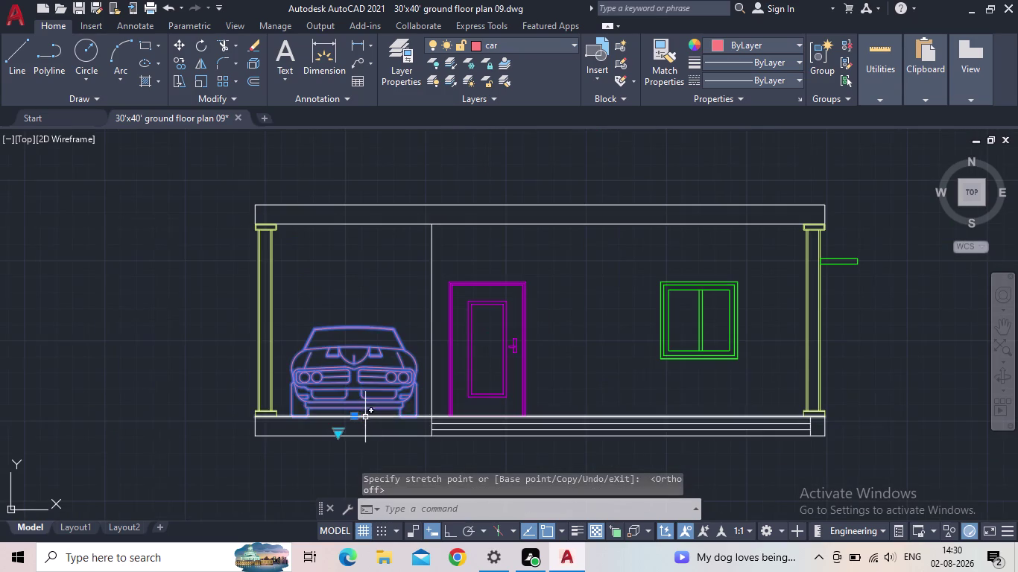
key(Escape)
Pan and zoom to frame the elevation above the floor plan.
middle_drag(442, 405, 426, 309)
scroll(down, 3)
middle_drag(510, 341, 494, 271)
scroll(down, 3)
middle_drag(493, 291, 495, 287)
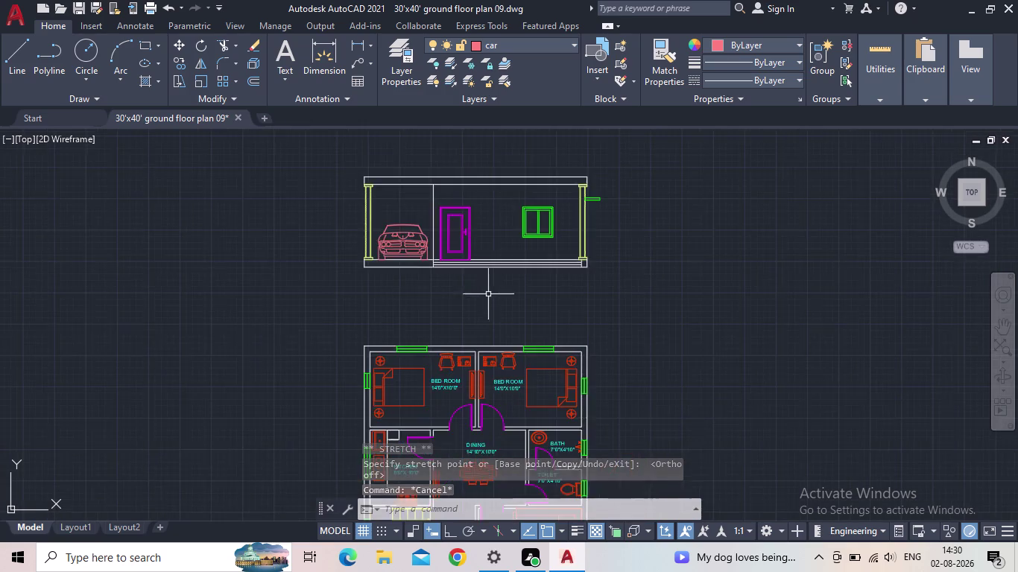
middle_drag(495, 287, 474, 141)
middle_drag(460, 246, 567, 424)
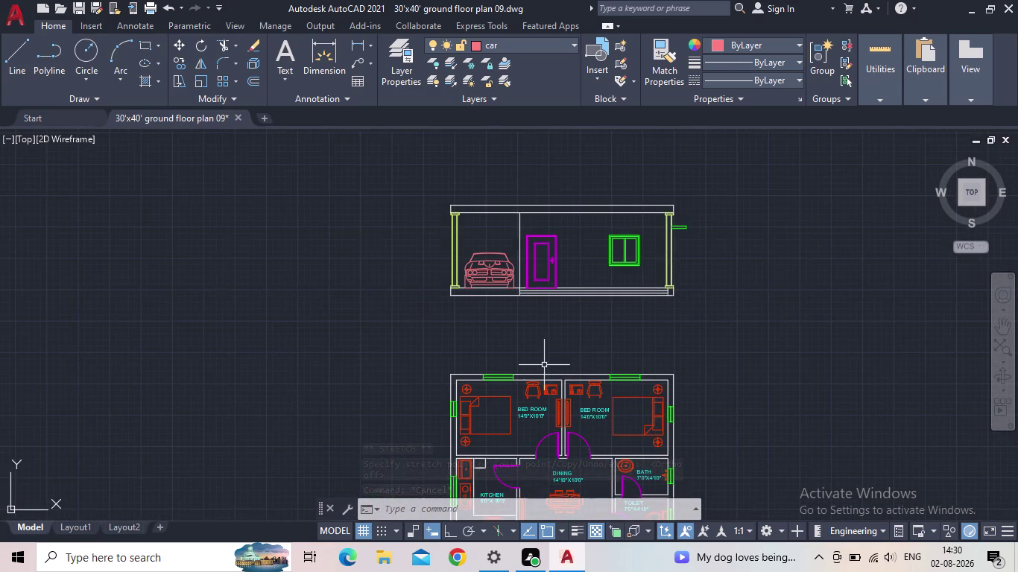
scroll(up, 3)
middle_drag(549, 335, 380, 352)
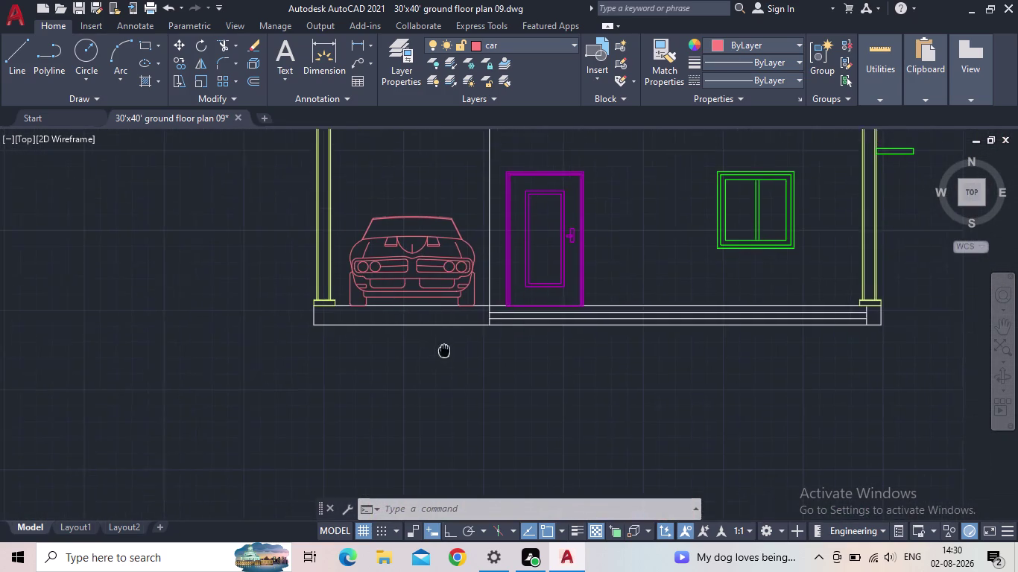
middle_drag(380, 352, 329, 366)
middle_drag(330, 366, 312, 385)
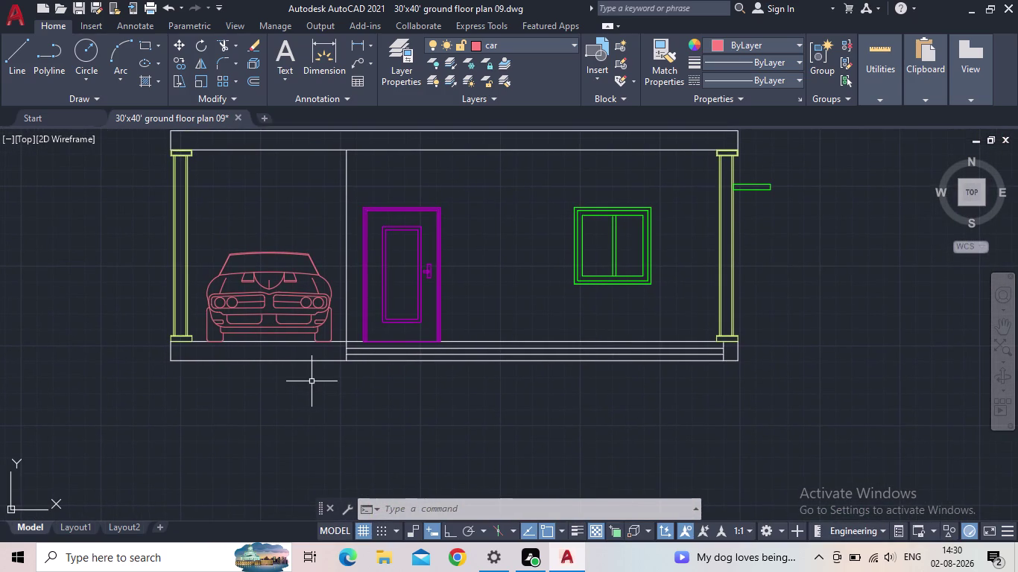
middle_drag(315, 388, 285, 432)
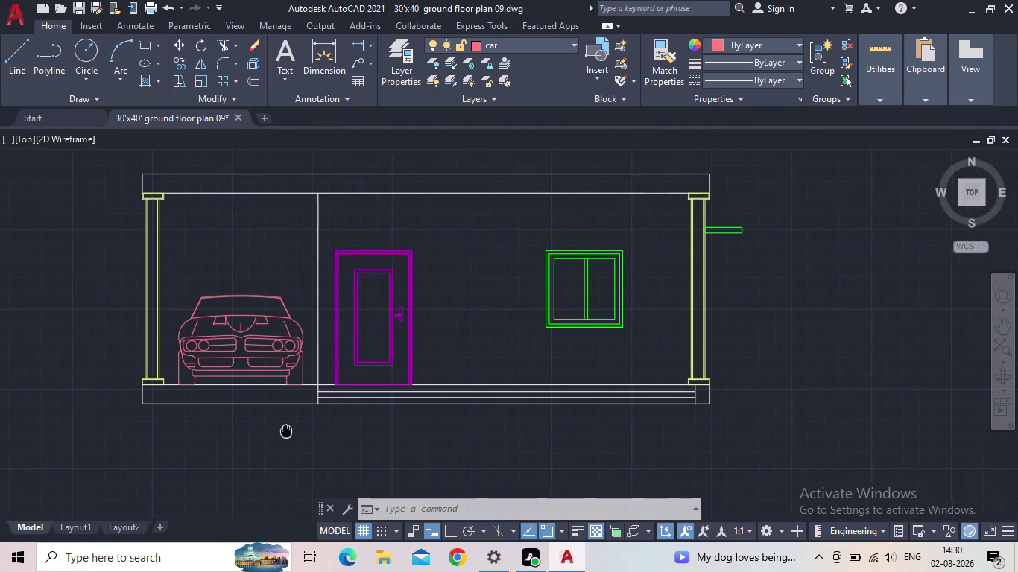
middle_drag(285, 432, 283, 432)
middle_drag(295, 428, 345, 396)
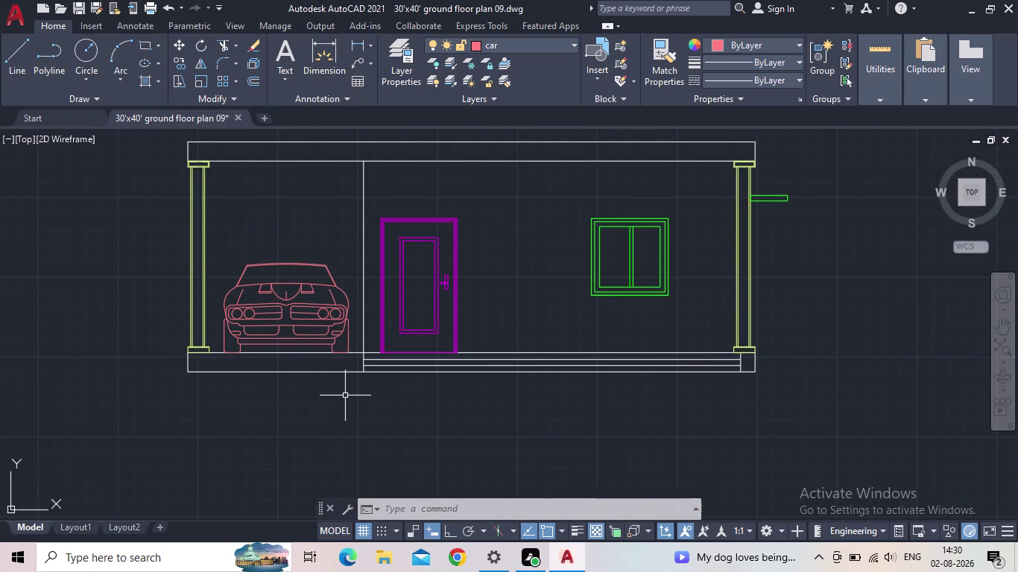
middle_drag(345, 396, 356, 378)
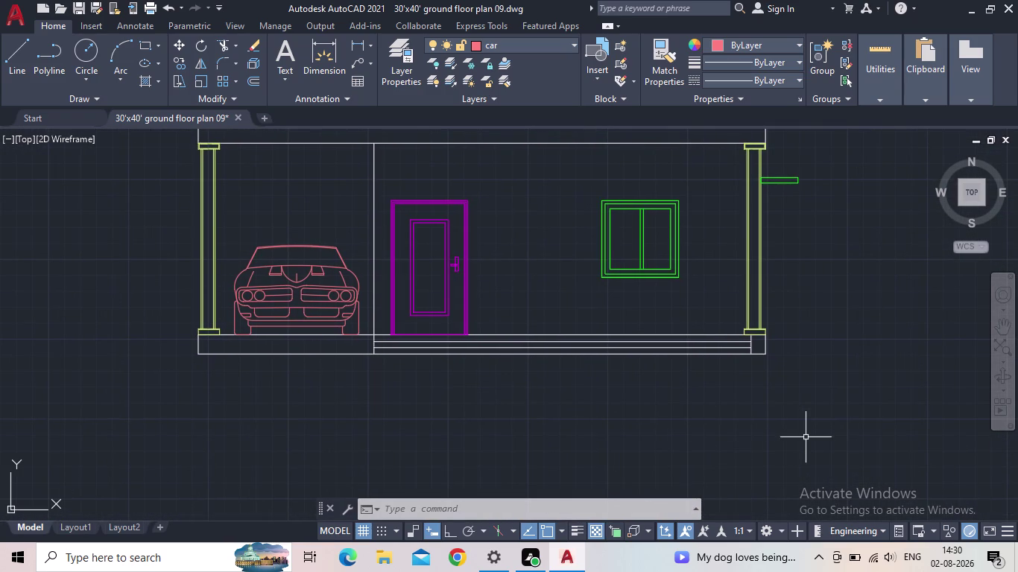
Start the HATCH command with the H alias to fill an elevation area.
middle_drag(807, 442, 796, 503)
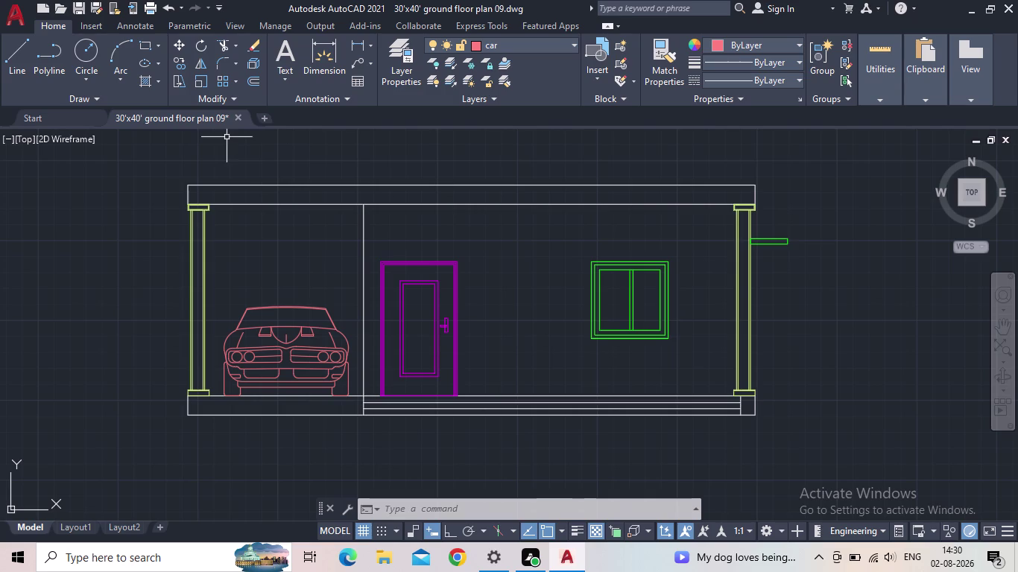
key(h)
key(Return)
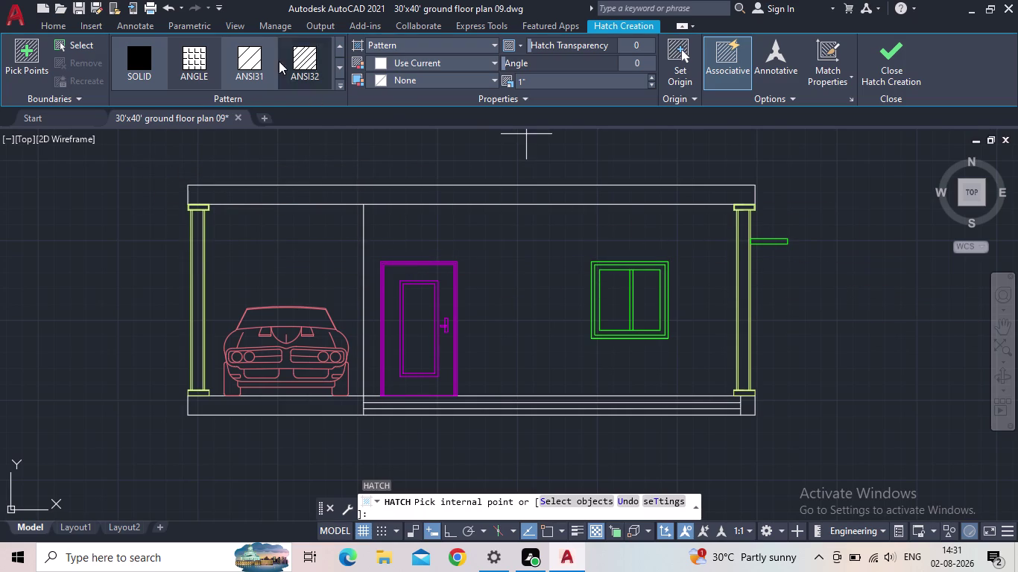
Cancel the pending hatch and make column the current layer.
click(254, 65)
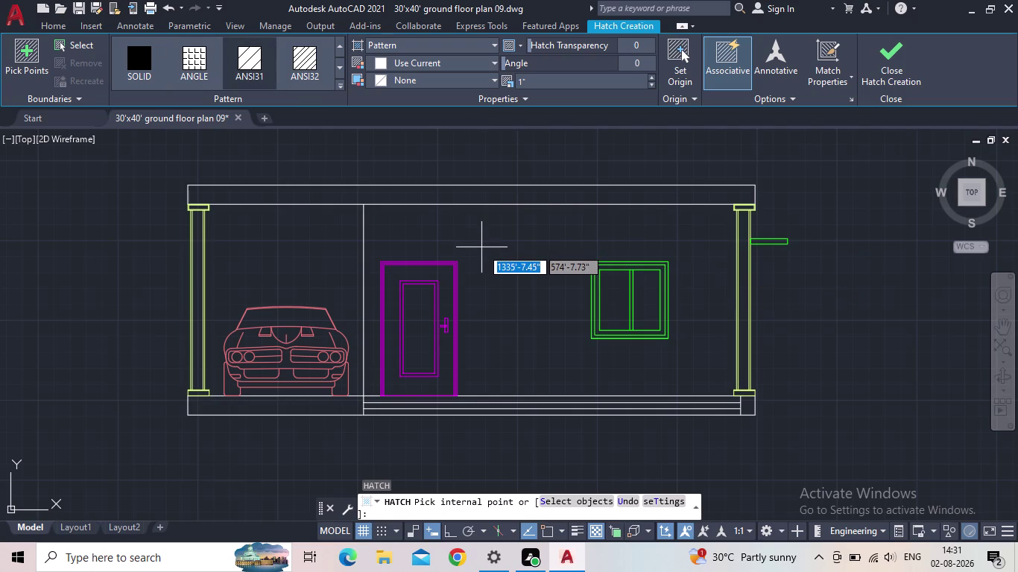
key(Escape)
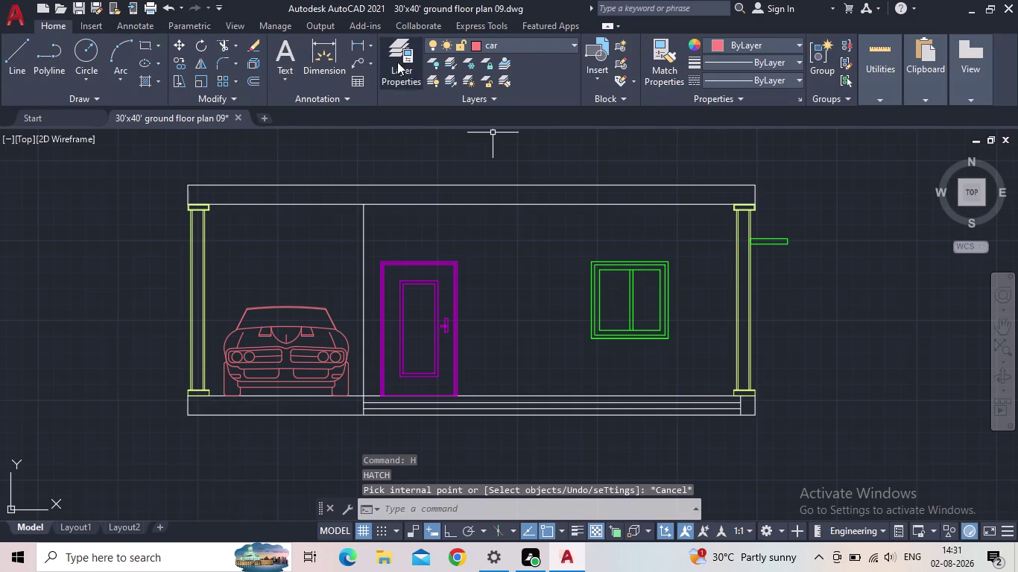
click(410, 72)
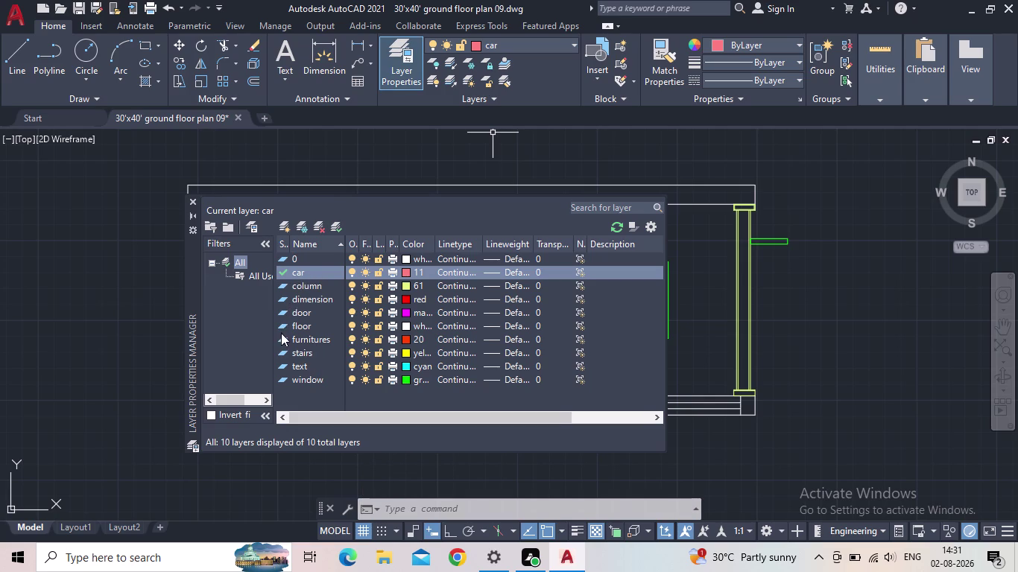
double_click(280, 289)
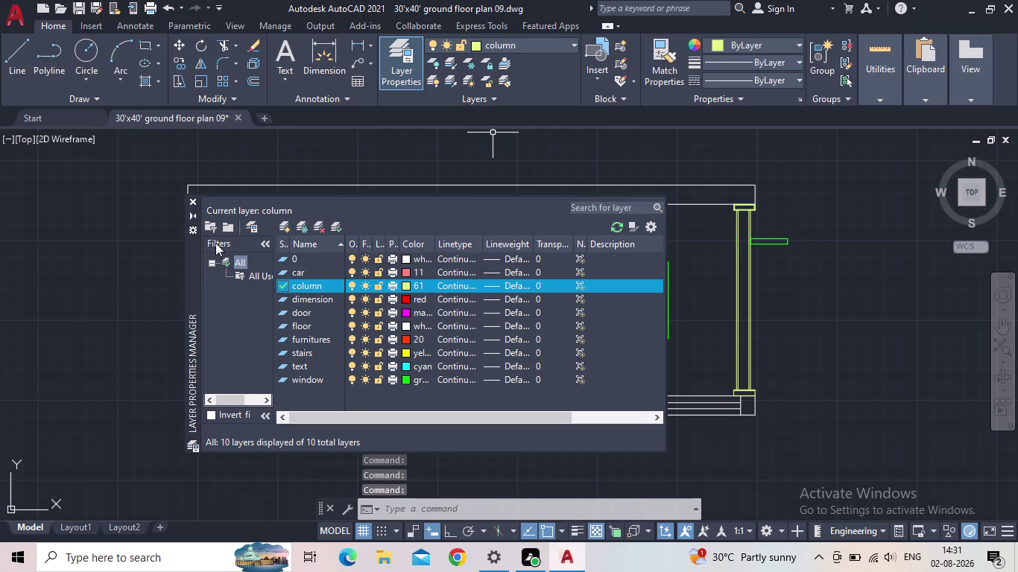
click(192, 200)
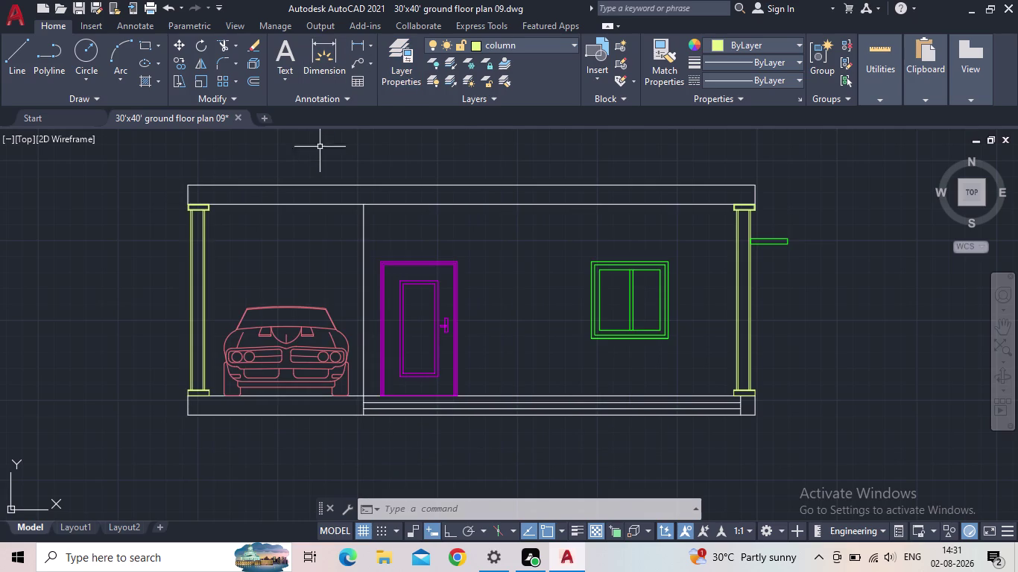
Restart HATCH for filling the columns.
key(h)
key(space)
click(255, 63)
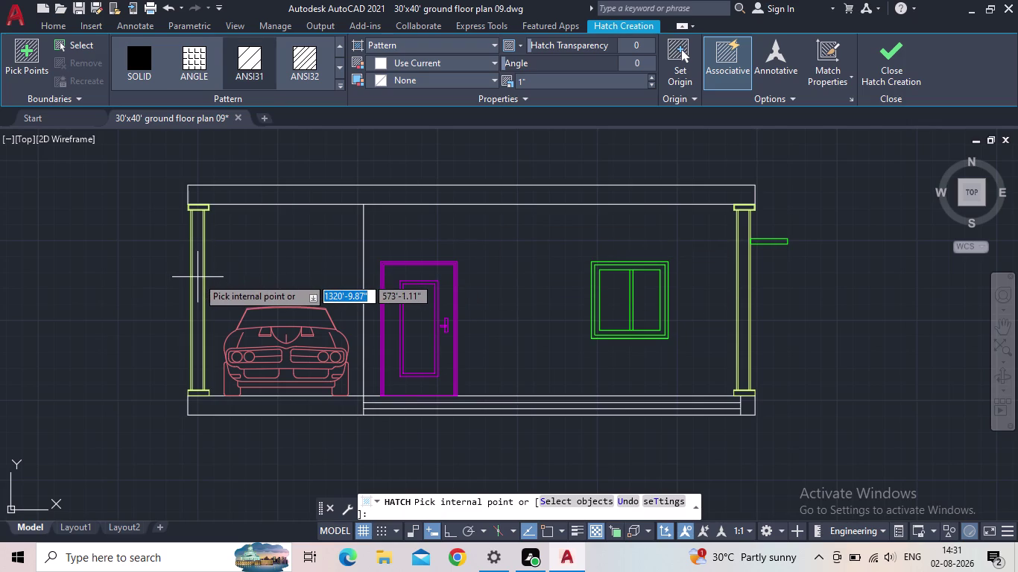
Hatch the insides of the left and right columns with diagonal lines.
scroll(up, 3)
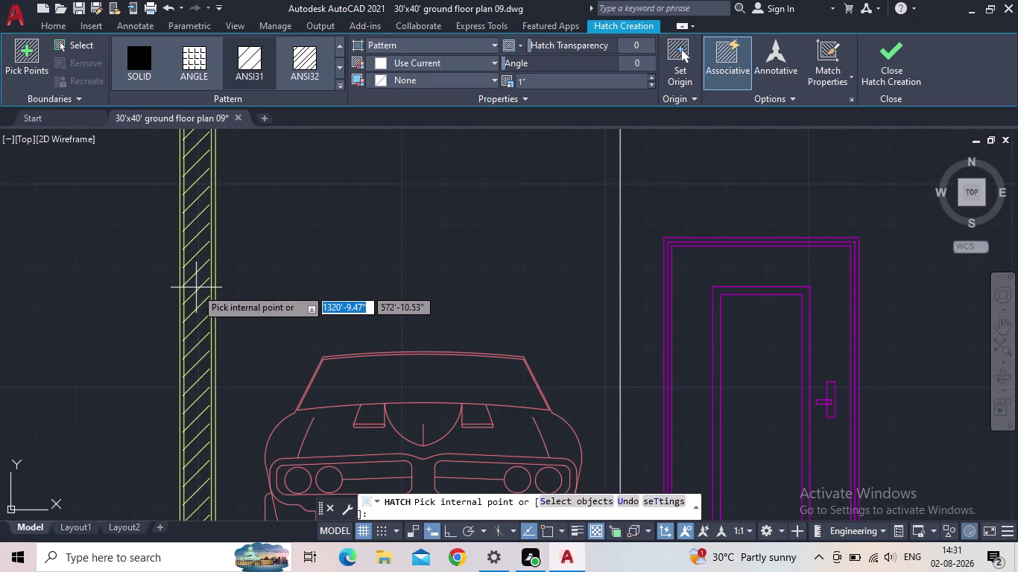
scroll(down, 3)
scroll(up, 3)
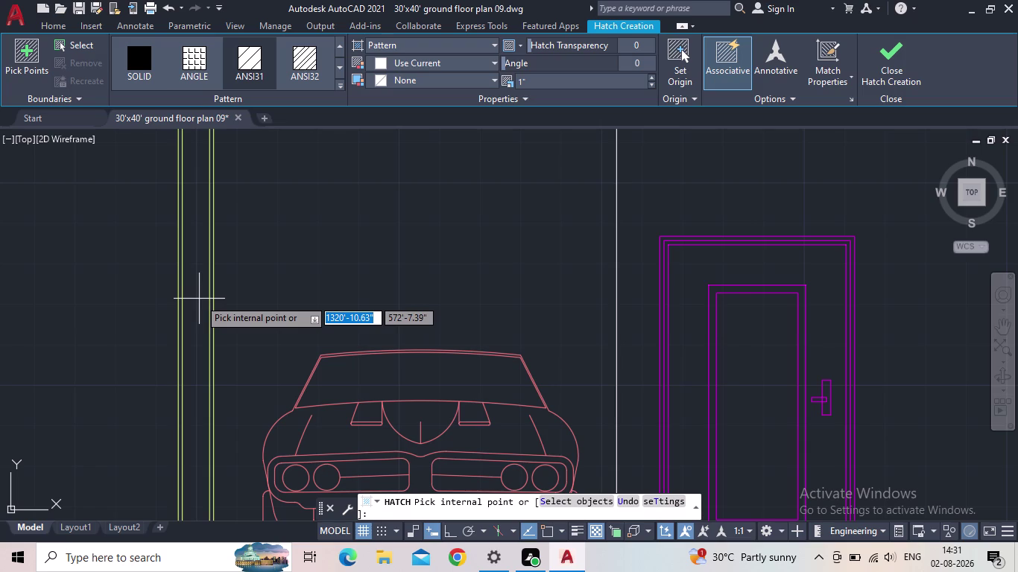
middle_drag(203, 301, 367, 278)
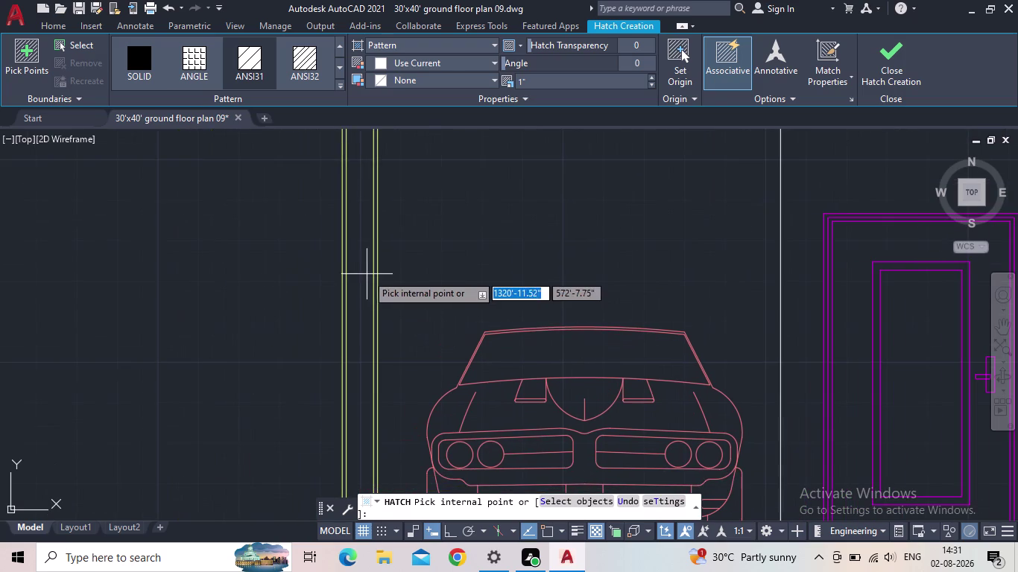
click(363, 275)
scroll(down, 3)
scroll(down, 3)
middle_drag(297, 290, 193, 274)
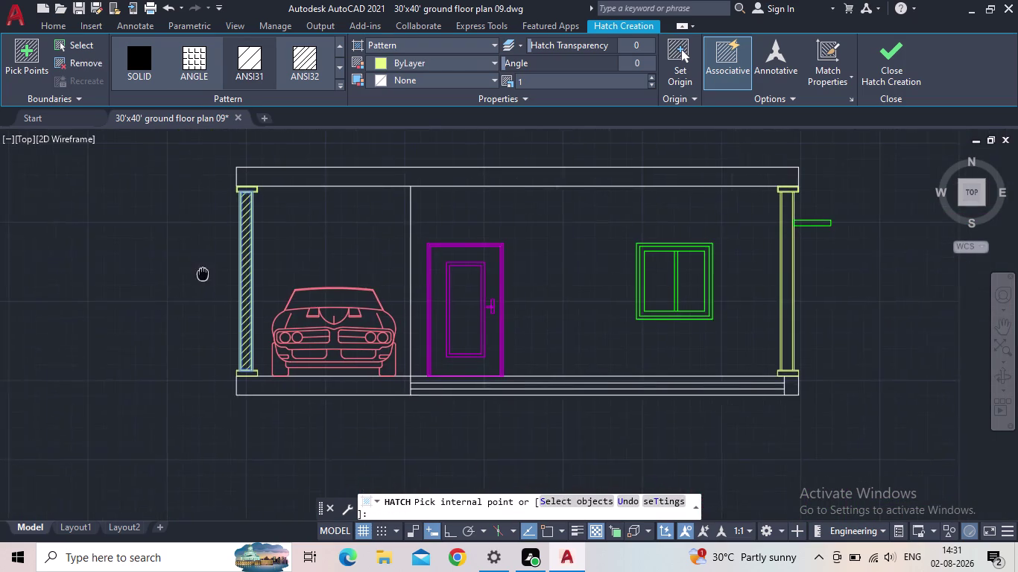
middle_drag(193, 275, 184, 274)
scroll(up, 3)
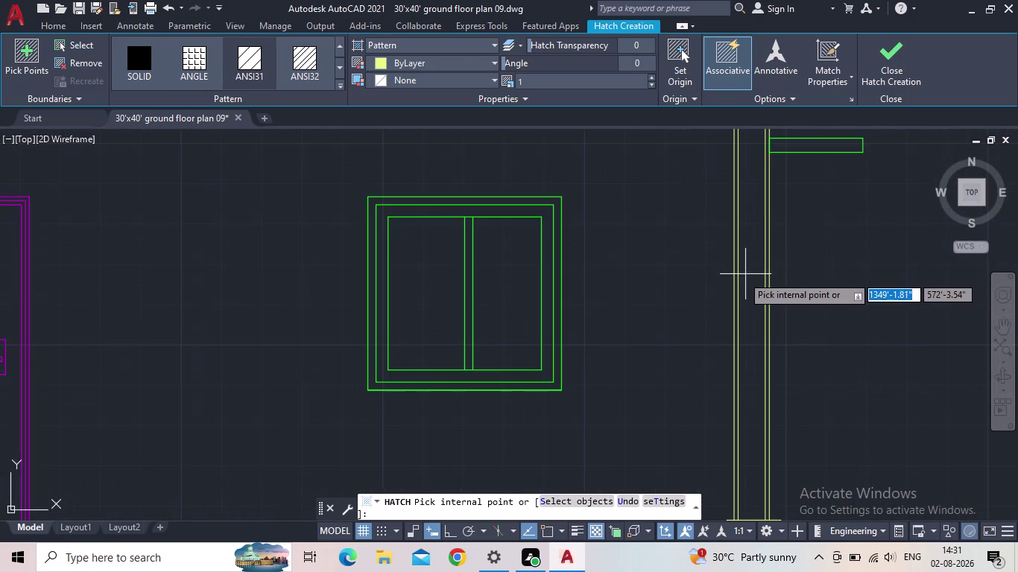
click(748, 275)
scroll(down, 3)
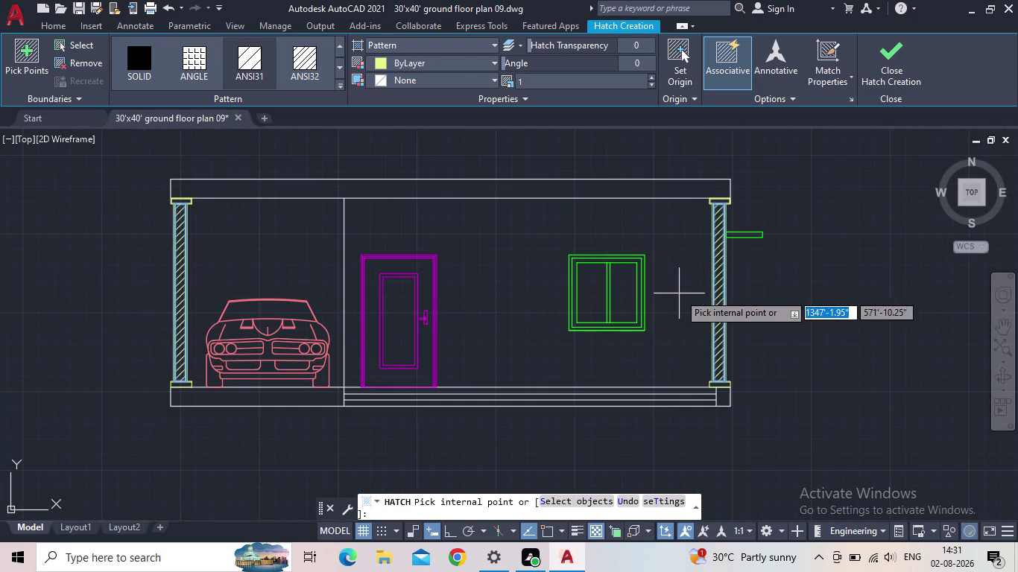
middle_drag(679, 292, 671, 303)
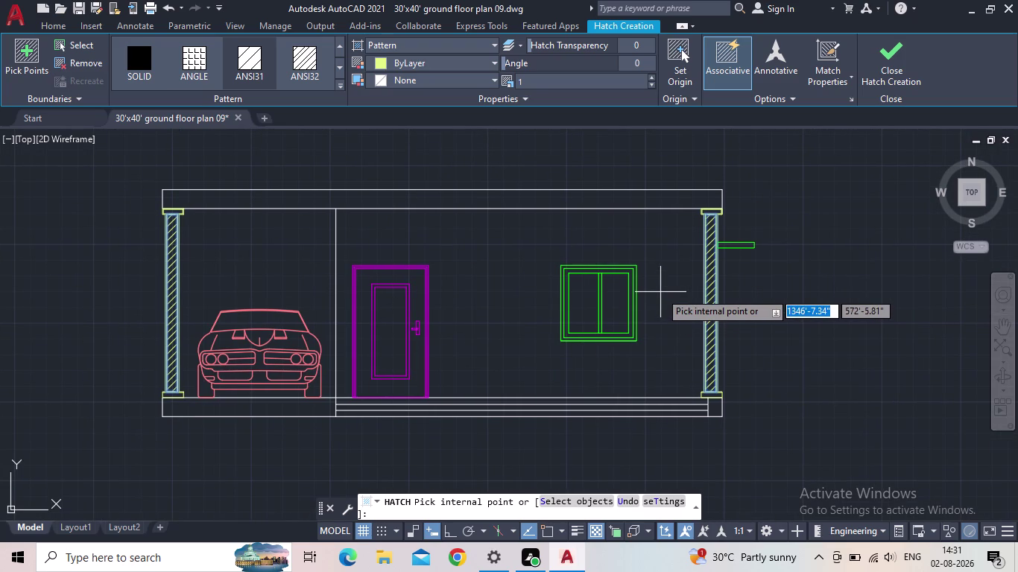
click(894, 58)
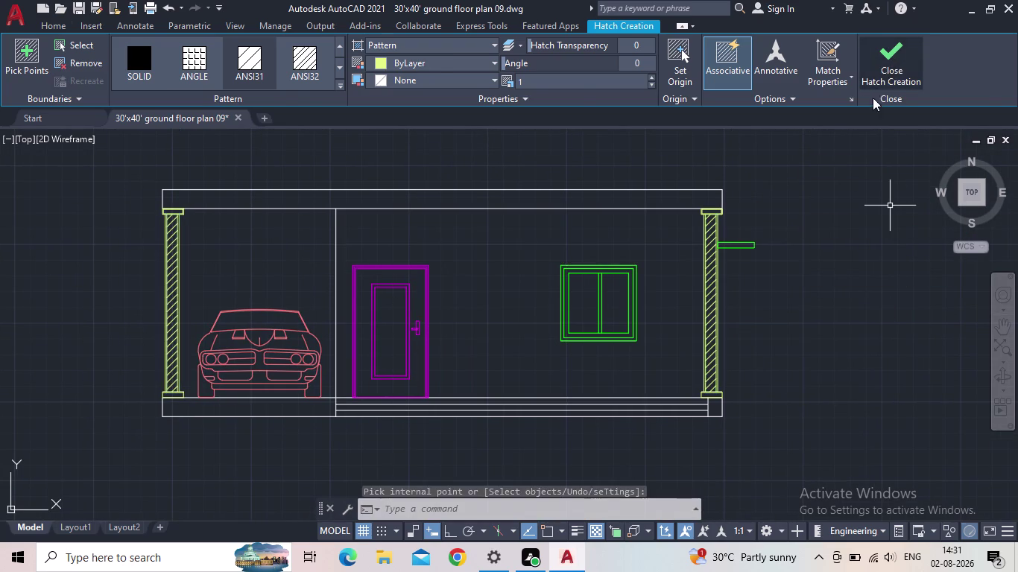
Save the drawing and start another hatch.
middle_drag(807, 165, 806, 159)
scroll(down, 3)
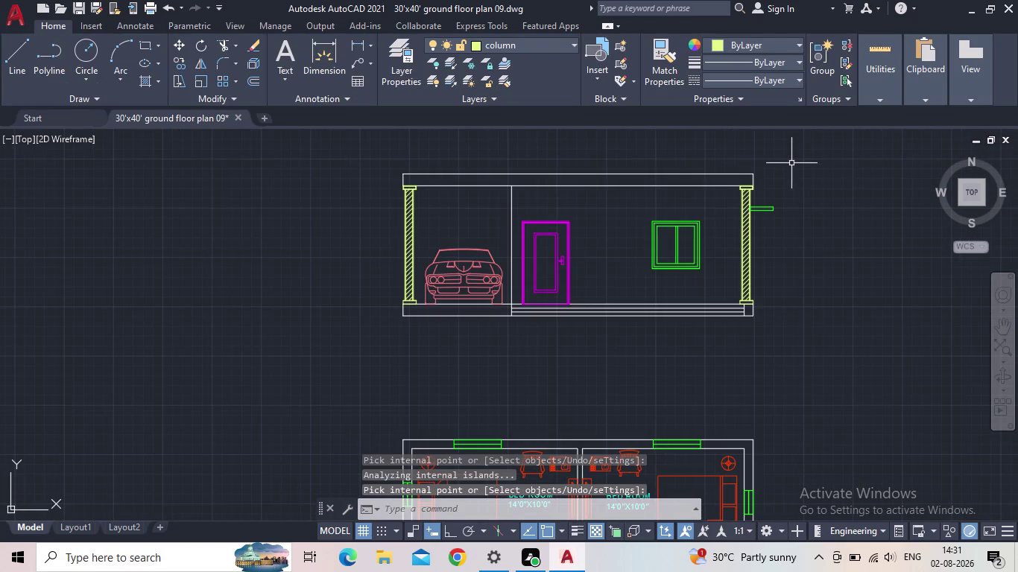
scroll(up, 3)
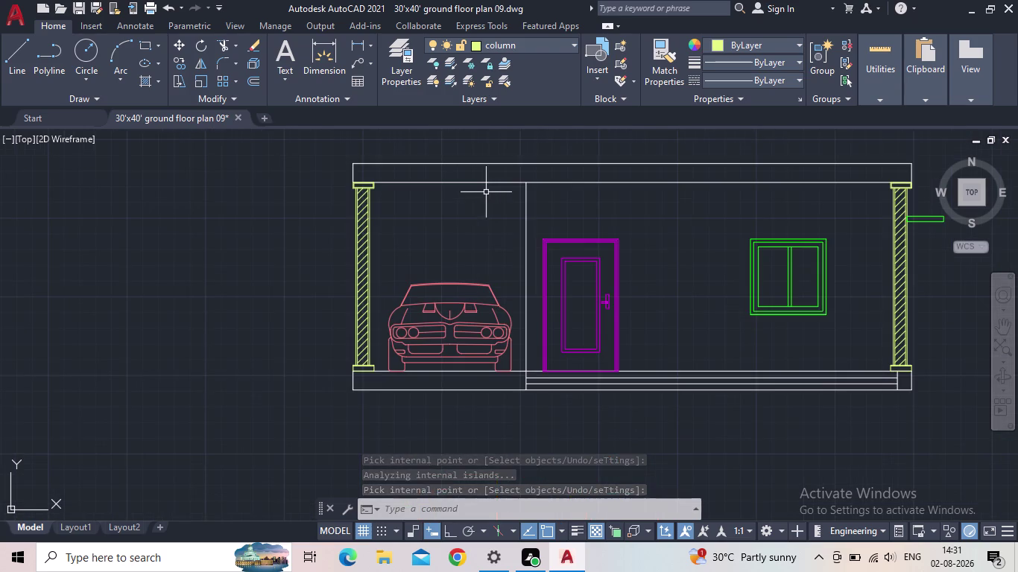
middle_drag(485, 193, 419, 192)
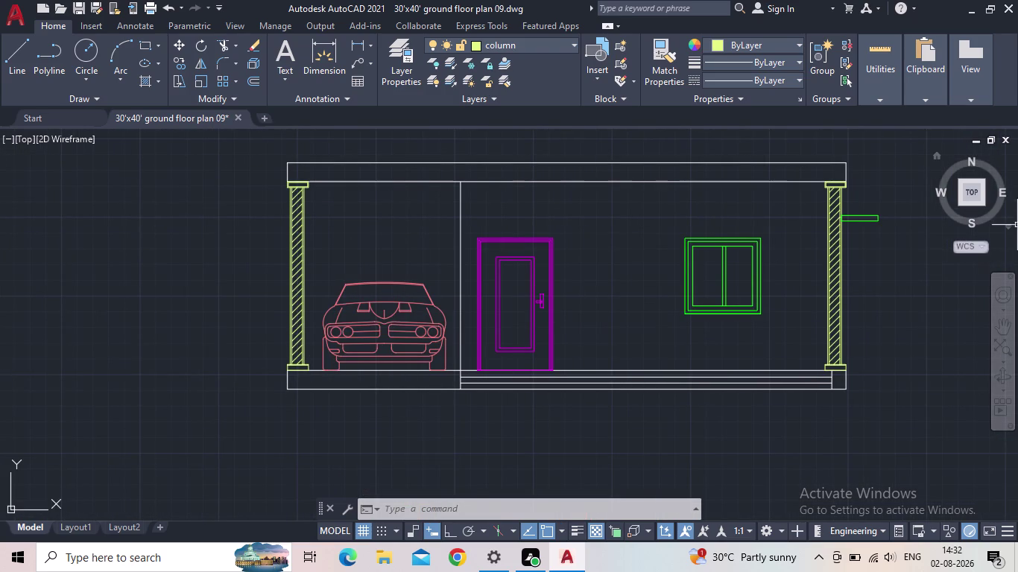
click(73, 9)
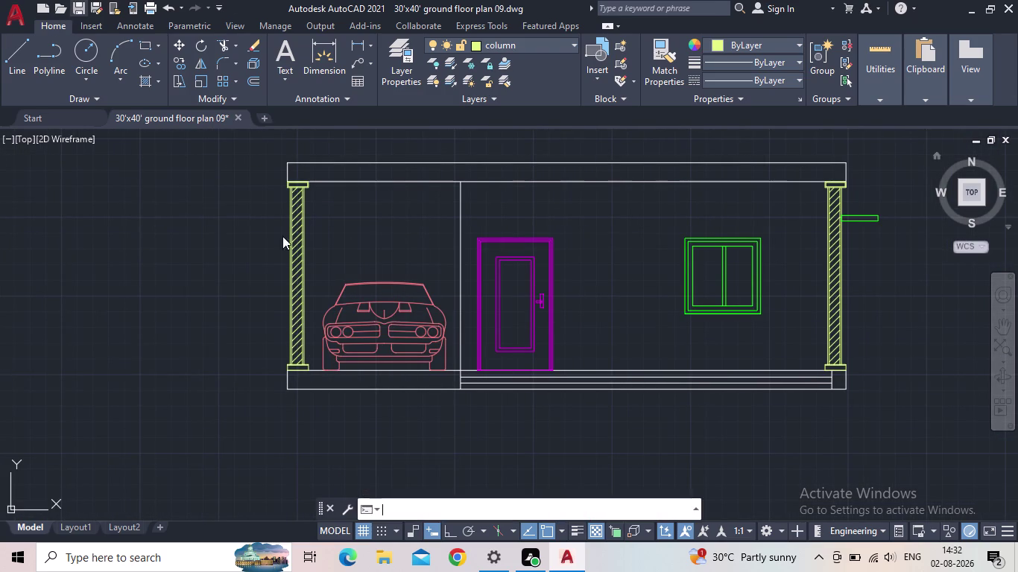
scroll(down, 3)
middle_drag(355, 277, 320, 233)
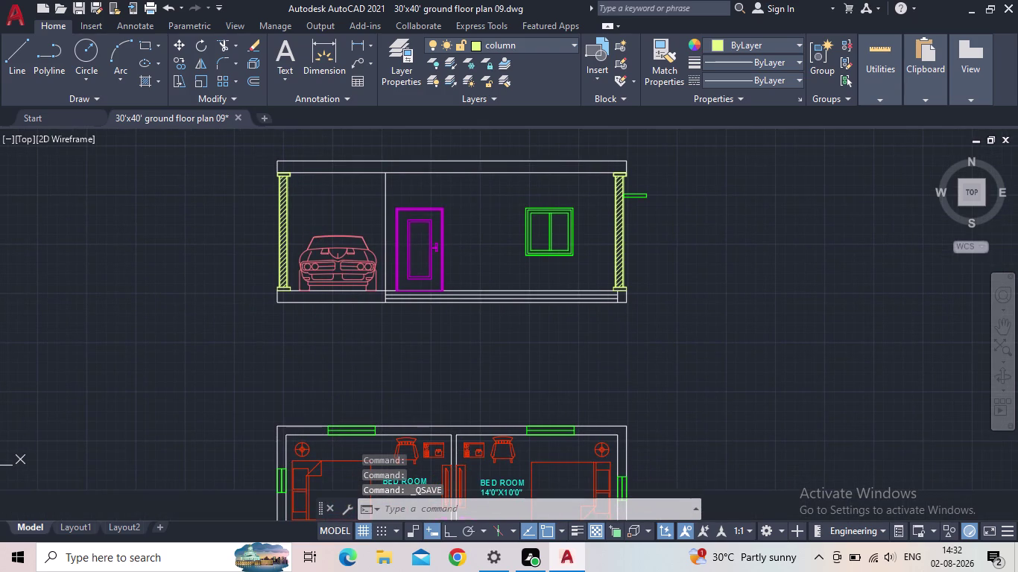
scroll(up, 3)
middle_drag(321, 216, 323, 289)
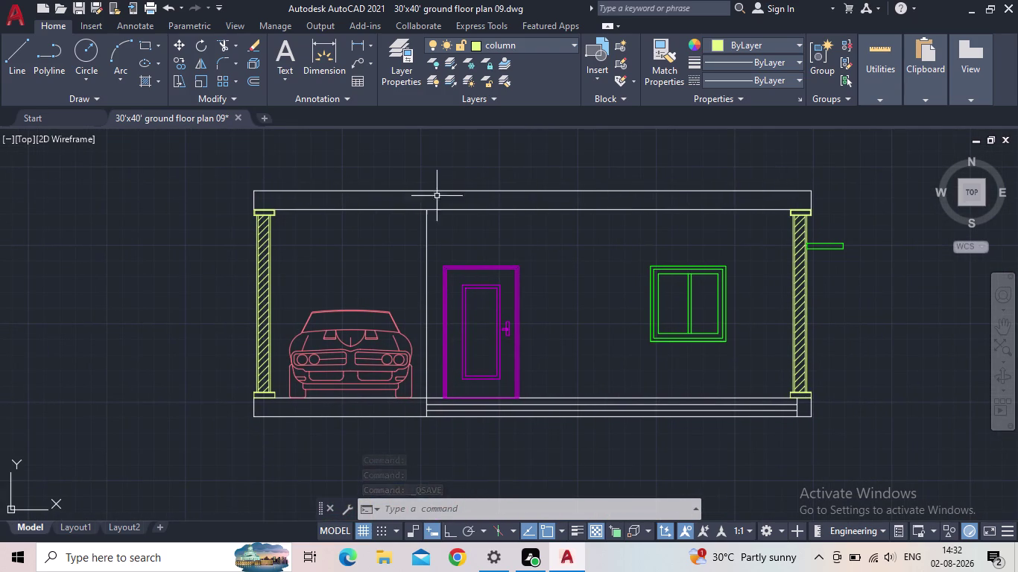
key(h)
key(Return)
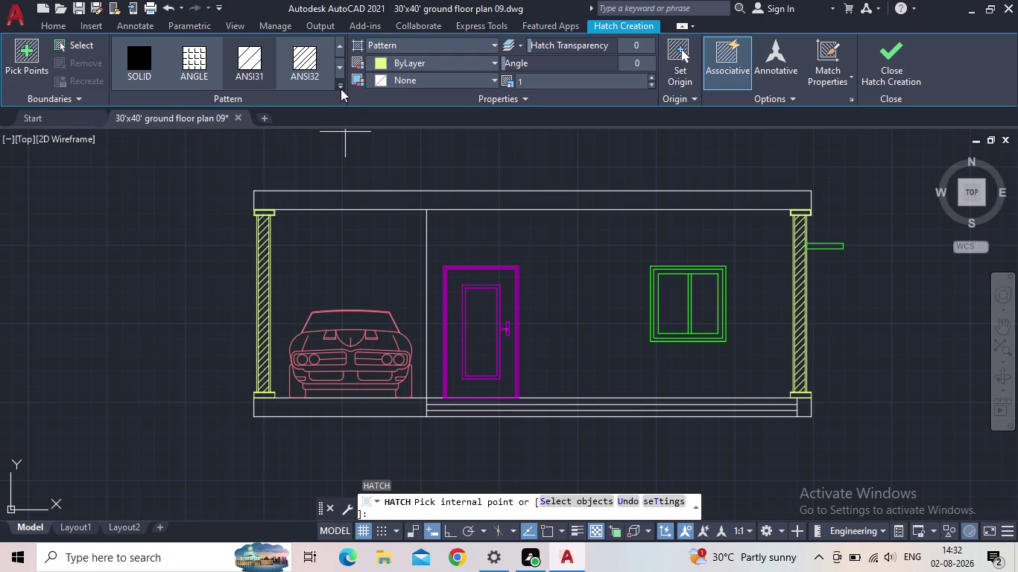
Fill the plinth below the car with AR-SAND hatch at scale 0.09.
click(341, 89)
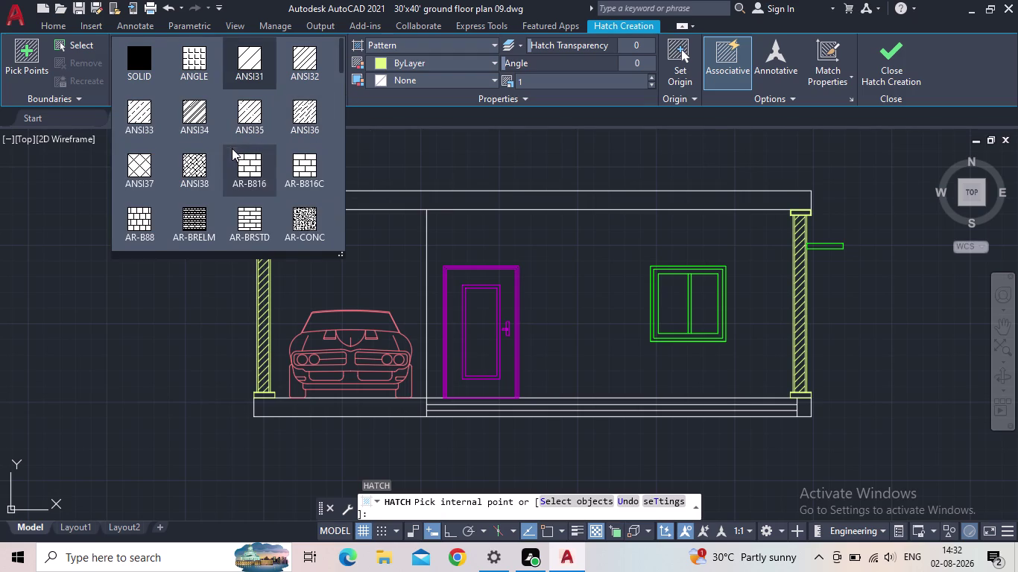
scroll(down, 3)
scroll(down, 3)
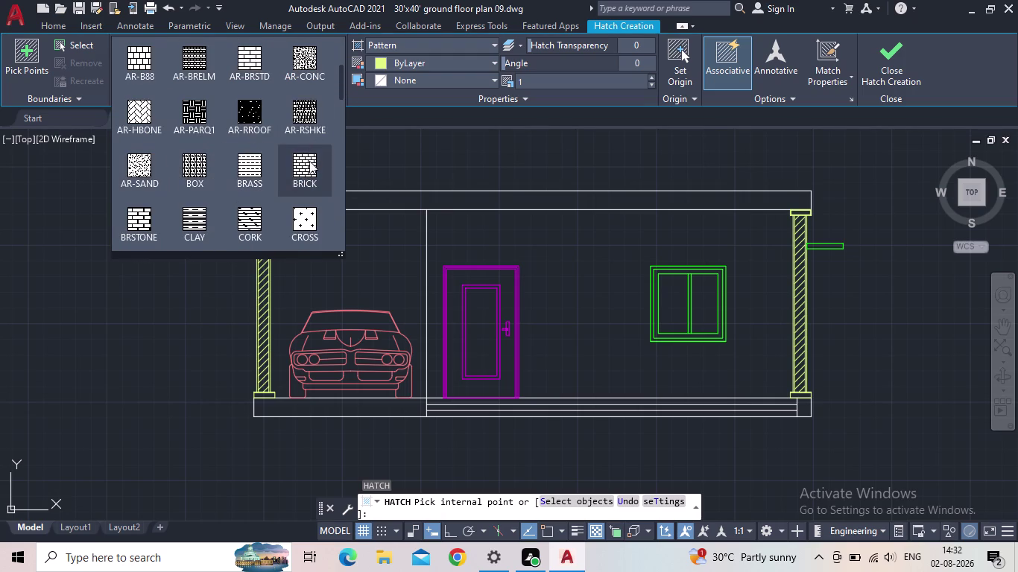
click(131, 169)
scroll(up, 3)
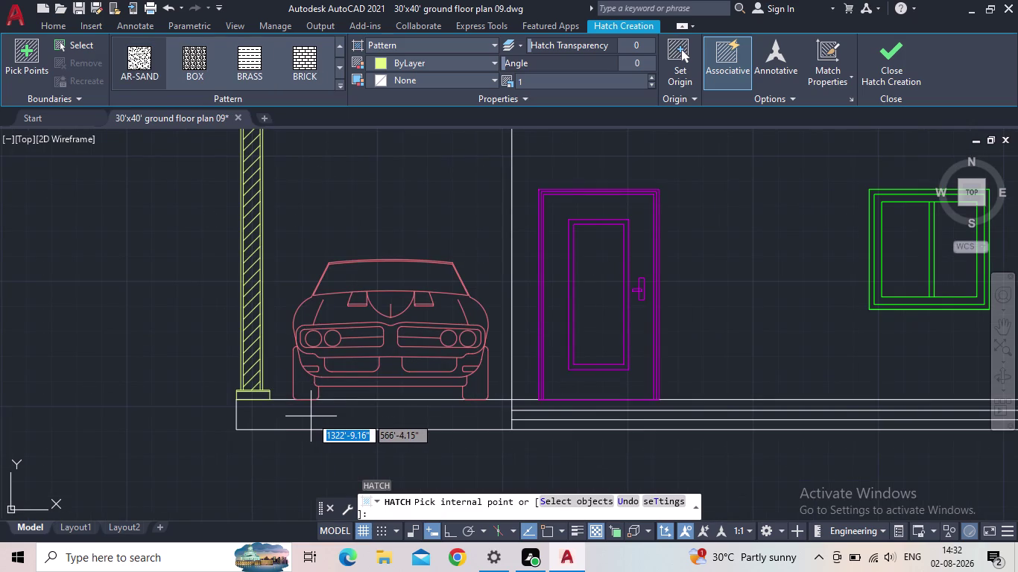
click(311, 416)
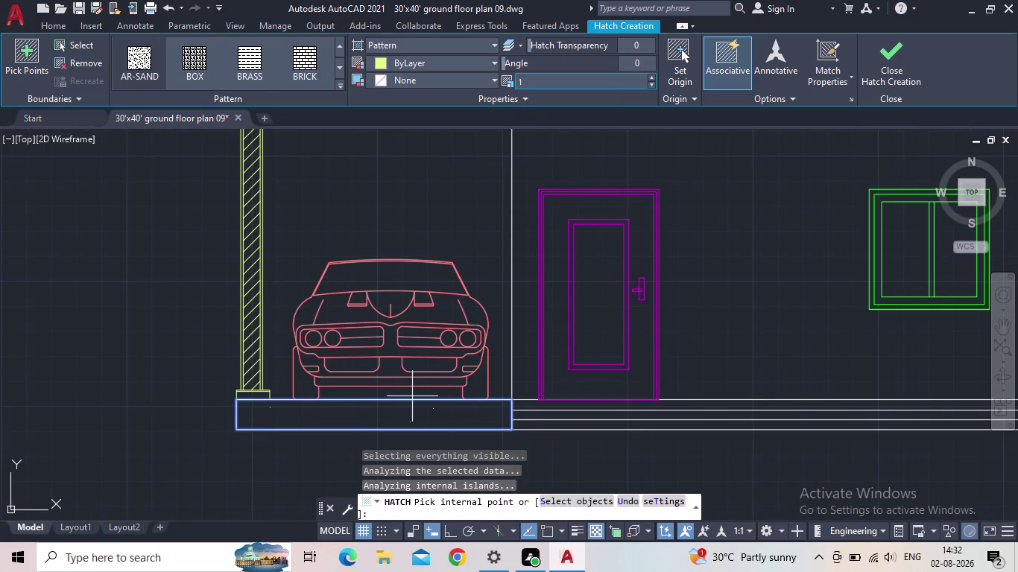
click(650, 85)
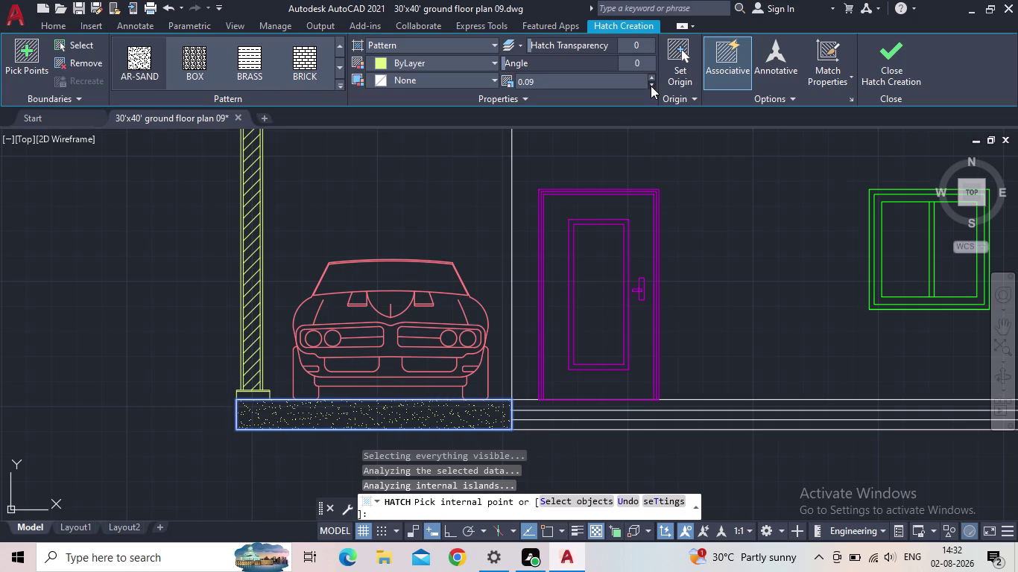
click(651, 86)
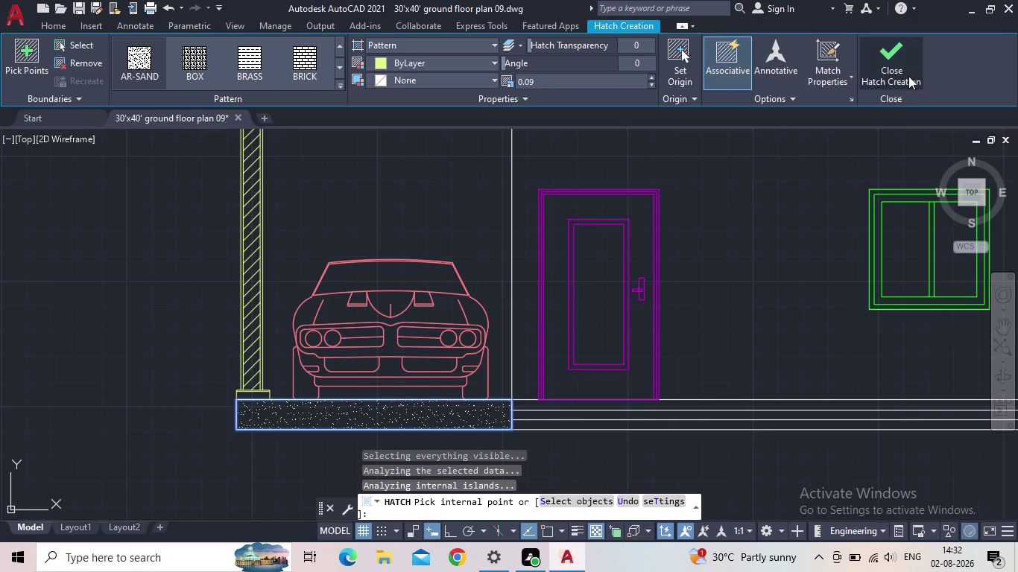
click(905, 75)
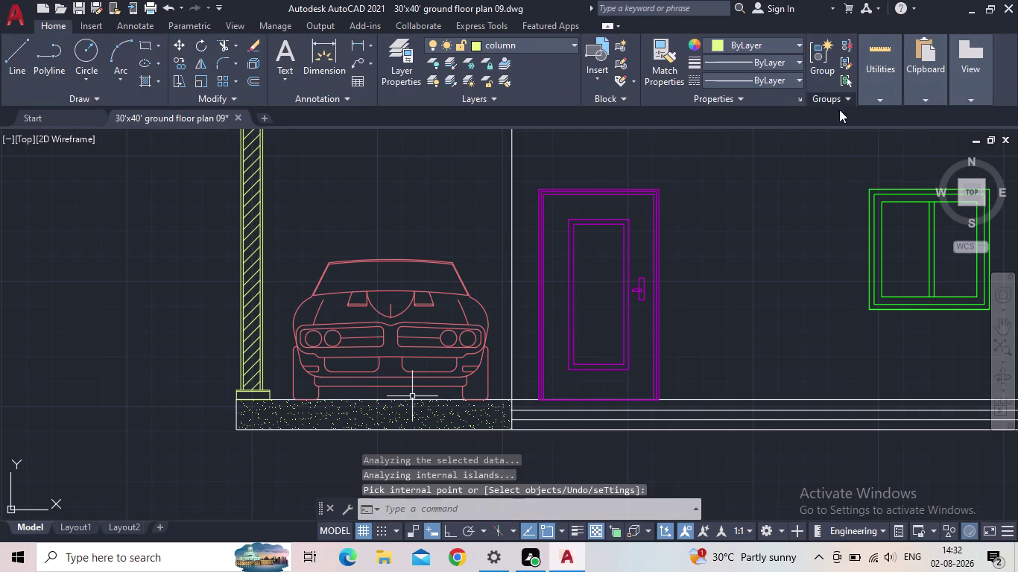
scroll(down, 3)
middle_drag(461, 247, 307, 275)
middle_click(306, 275)
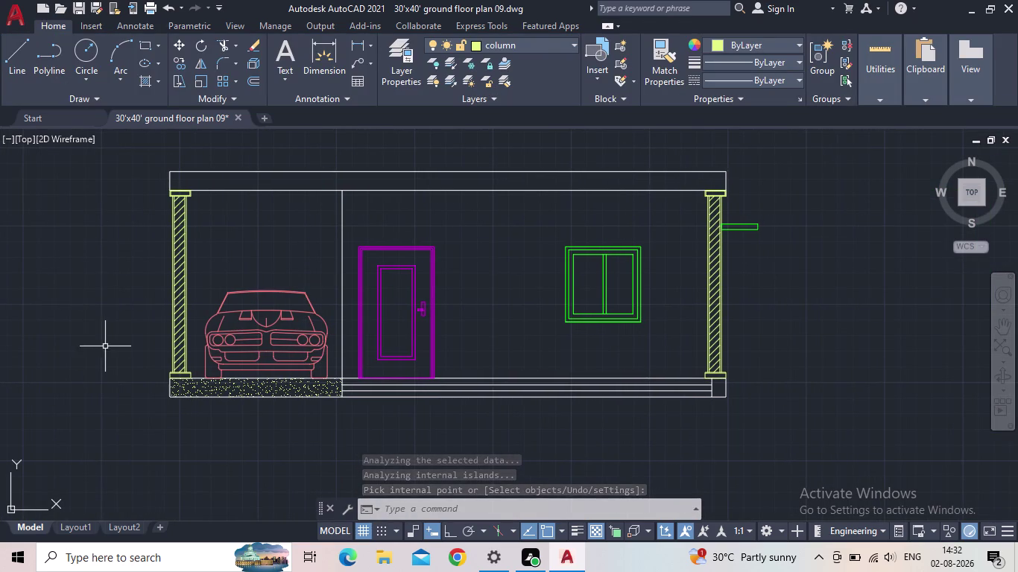
Save the drawing and look over the hatched elevation.
click(82, 9)
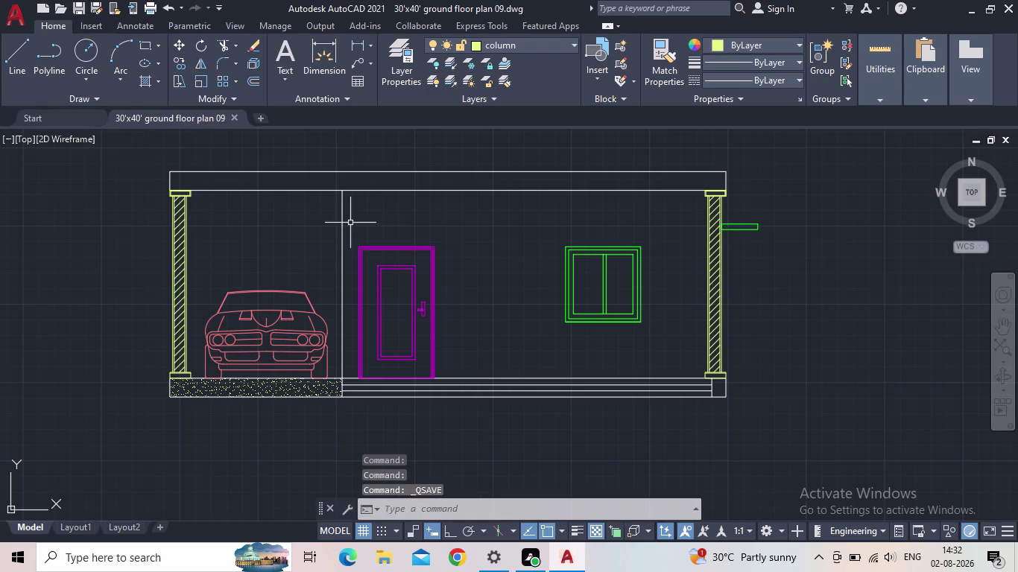
middle_drag(474, 322, 480, 313)
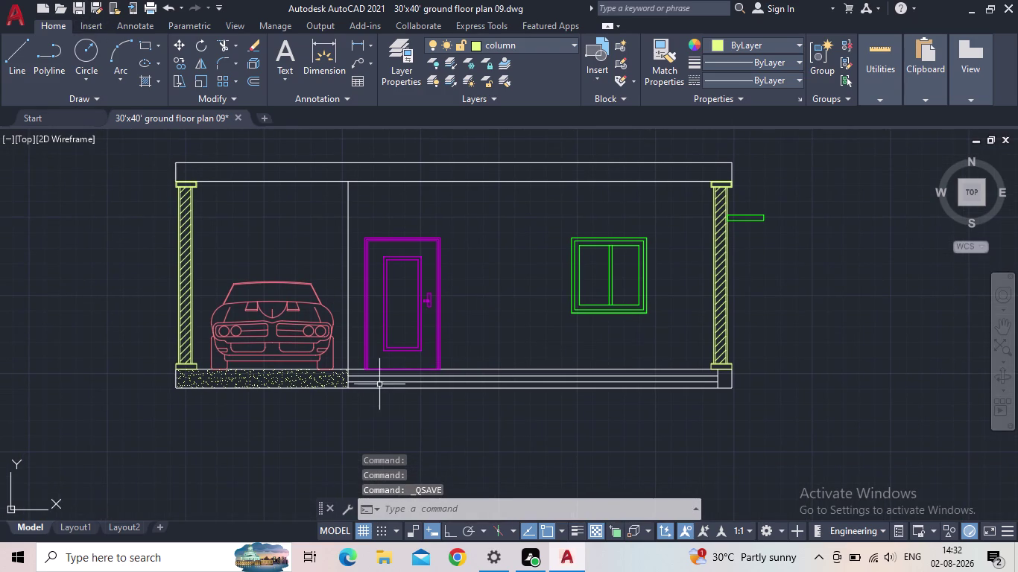
scroll(up, 3)
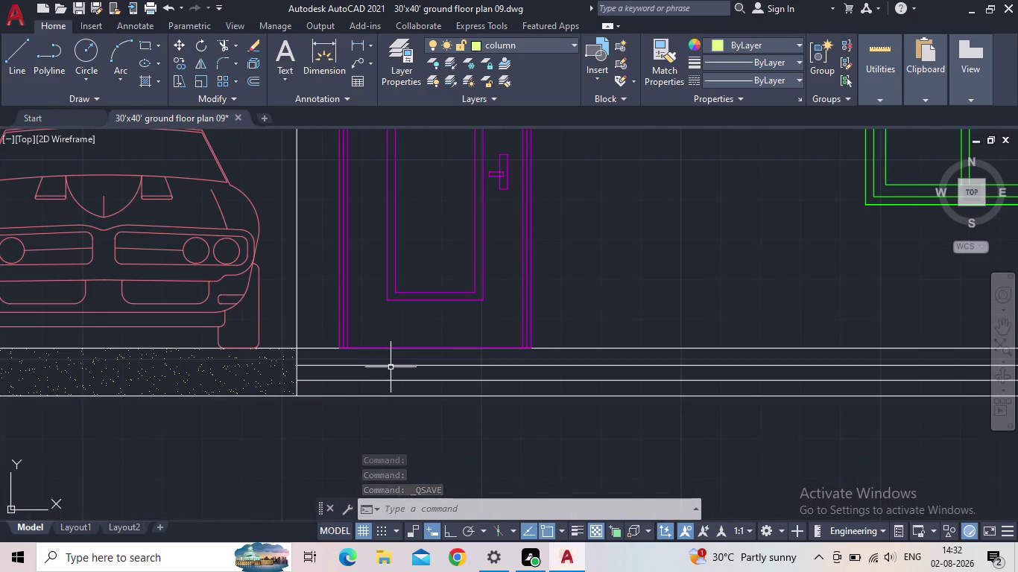
scroll(down, 3)
middle_drag(564, 326, 562, 319)
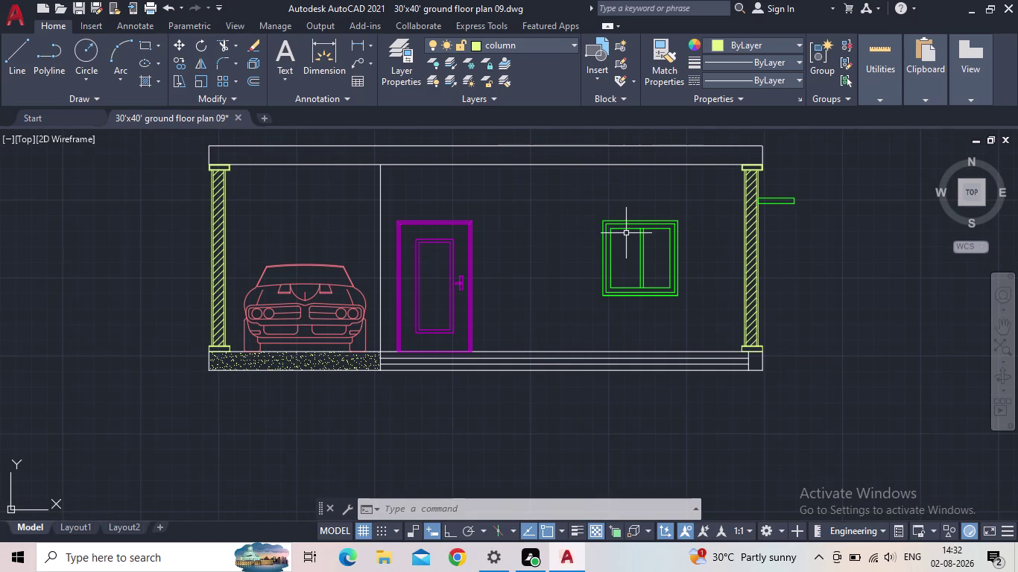
scroll(down, 3)
middle_drag(667, 226, 723, 208)
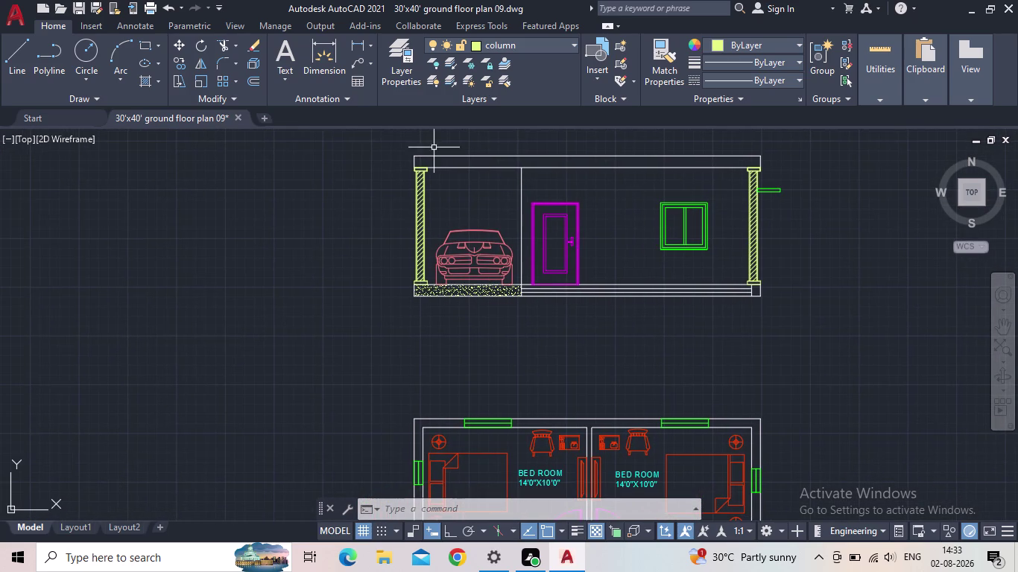
middle_click(698, 317)
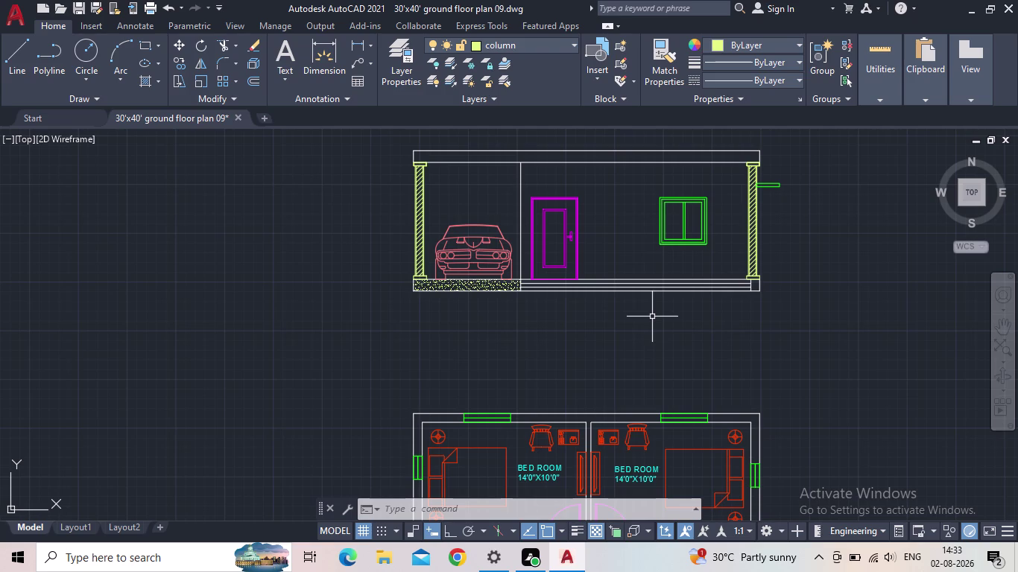
scroll(down, 3)
middle_click(628, 352)
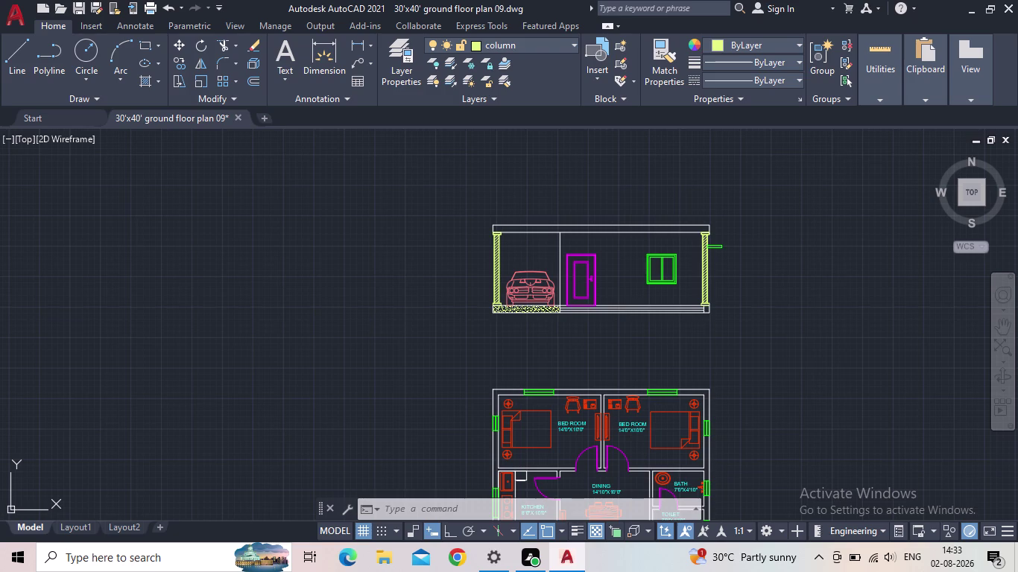
scroll(up, 3)
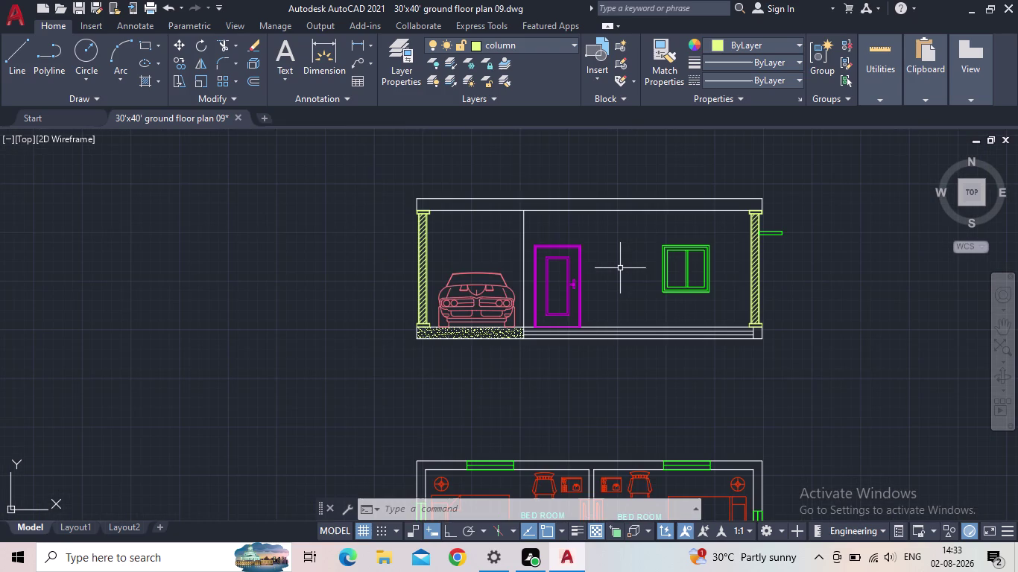
middle_drag(591, 278, 573, 293)
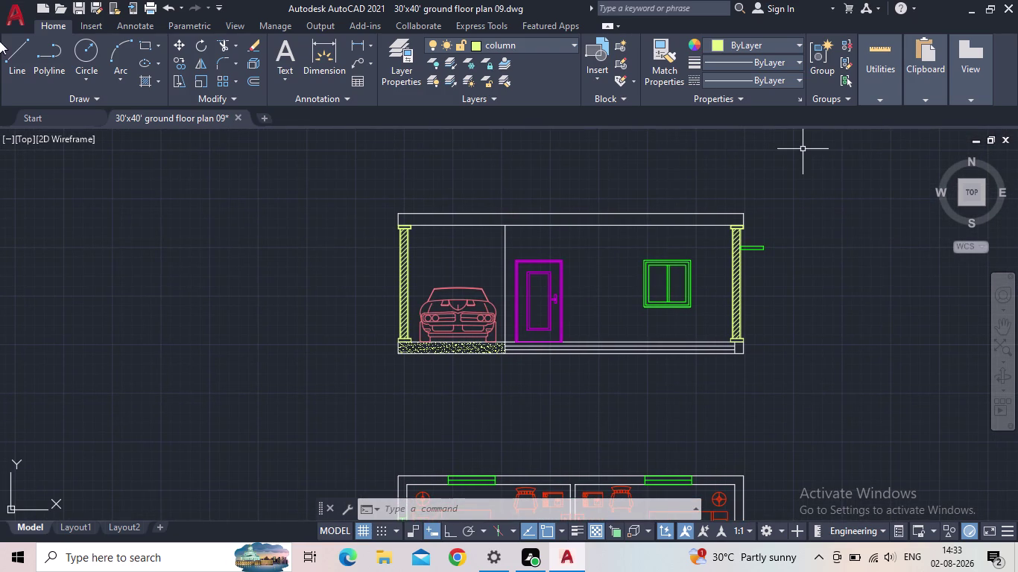
Save again and pan to the floor plan's varandha and drawing room.
click(76, 1)
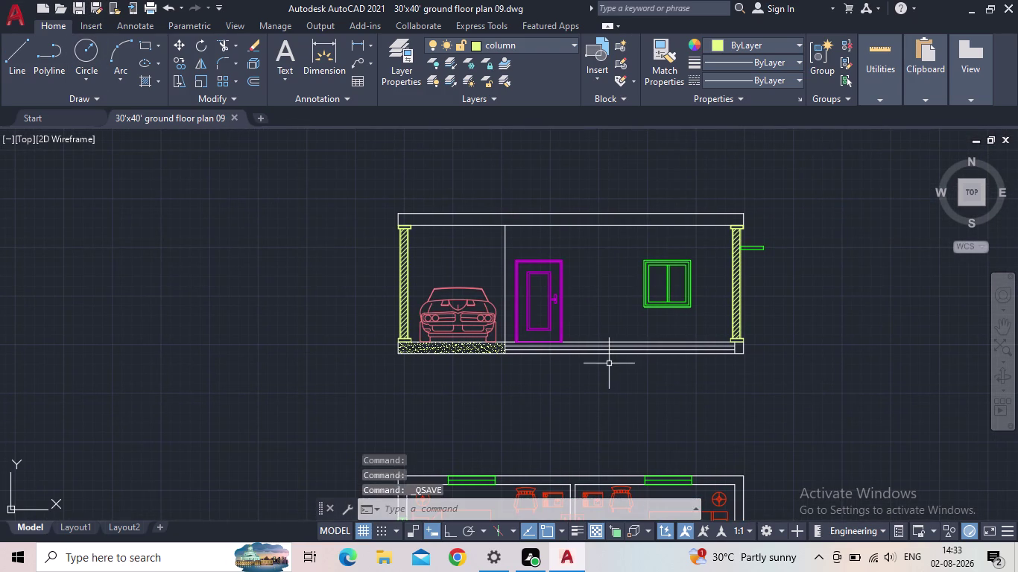
middle_drag(608, 364, 575, 283)
scroll(down, 3)
middle_drag(578, 325, 530, 192)
scroll(down, 3)
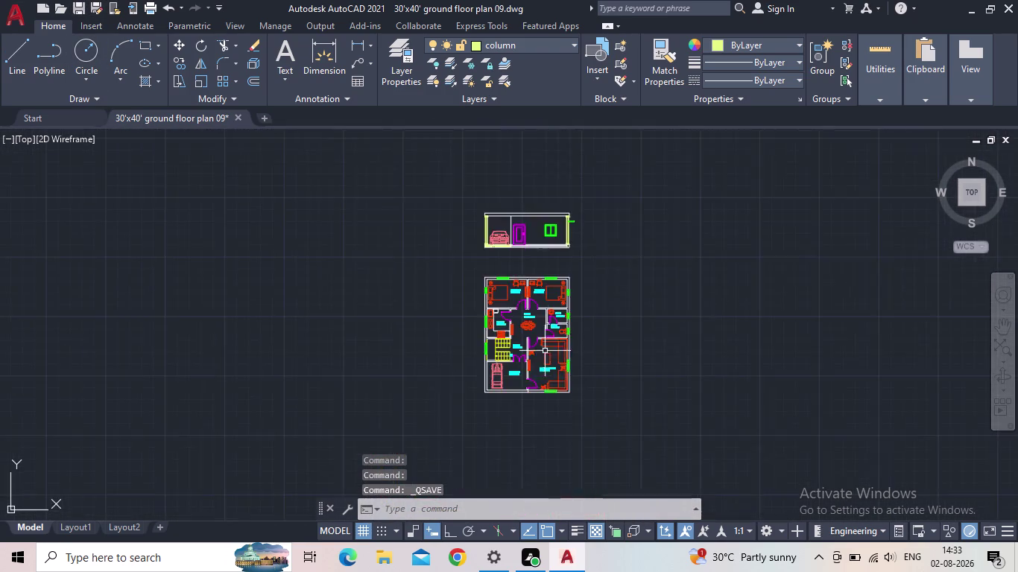
scroll(up, 3)
middle_drag(544, 374, 542, 326)
scroll(up, 3)
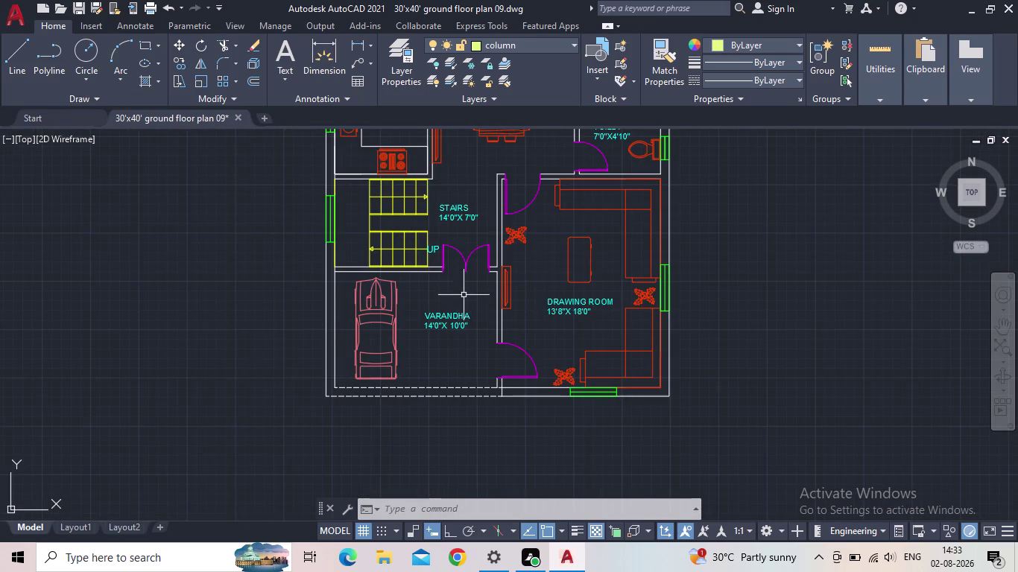
middle_drag(454, 325, 480, 281)
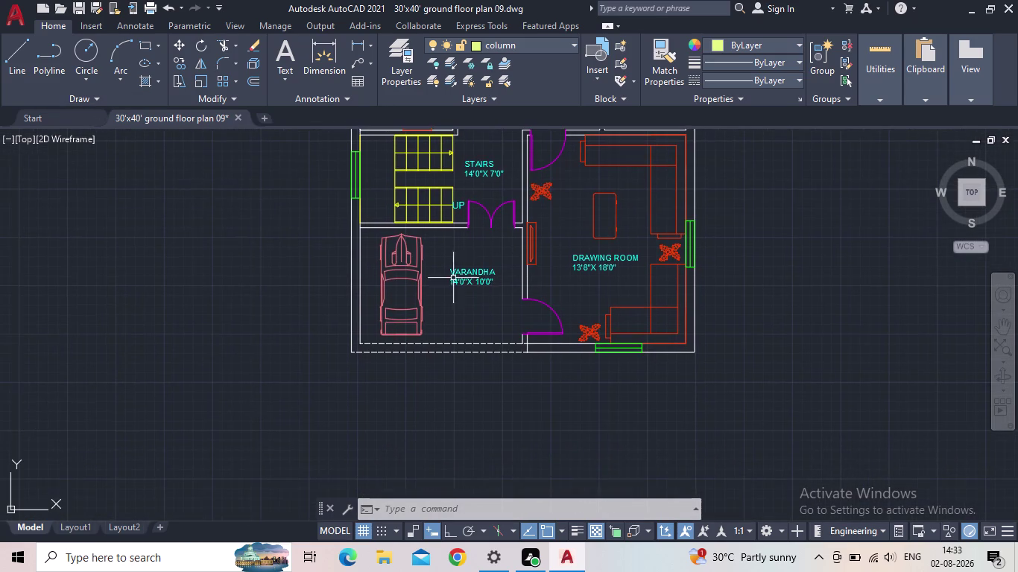